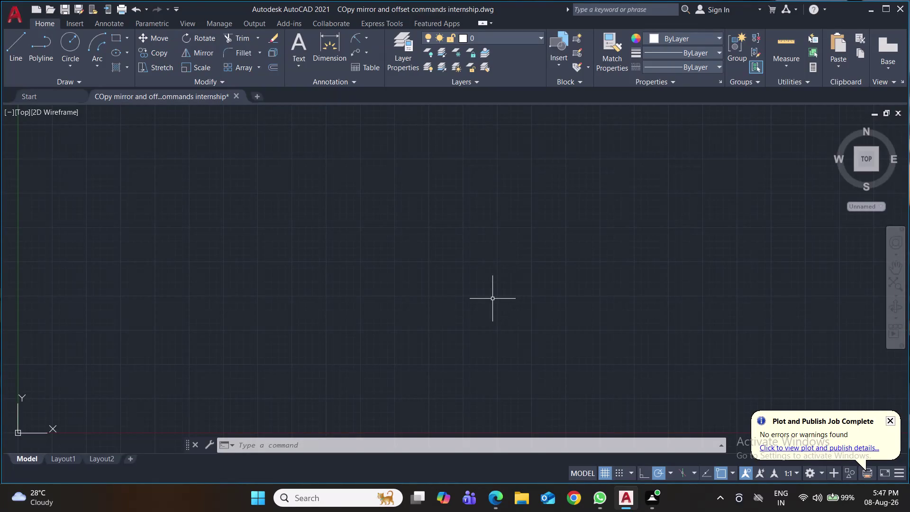
Start a line at the first corner and draw the 20-unit top edge.
key(l)
key(Return)
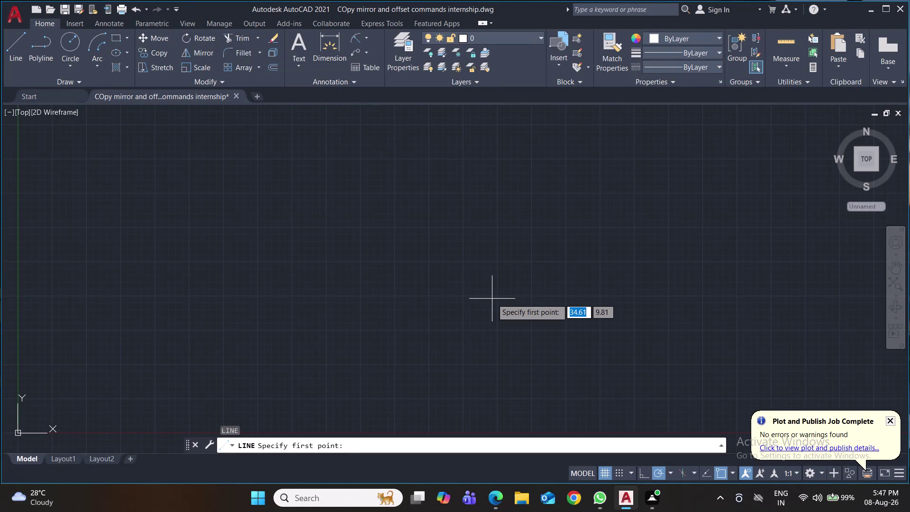
click(155, 194)
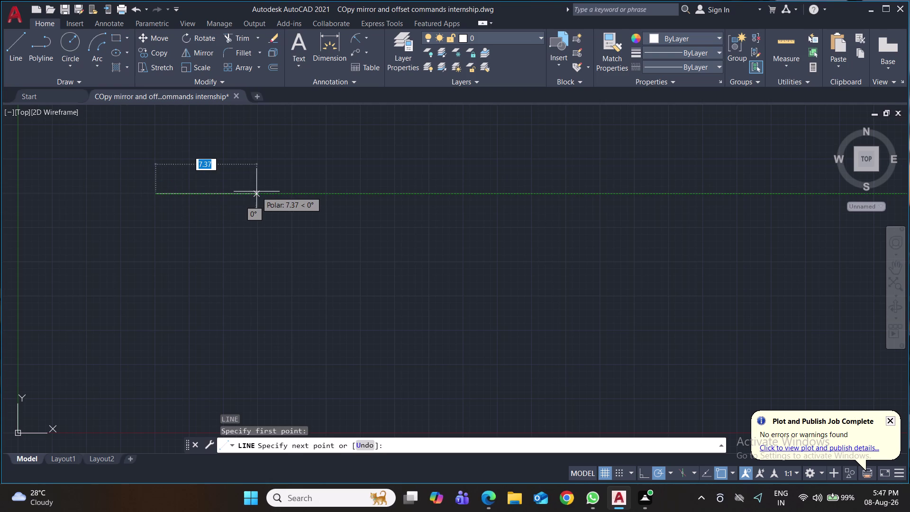
text(20)
key(Return)
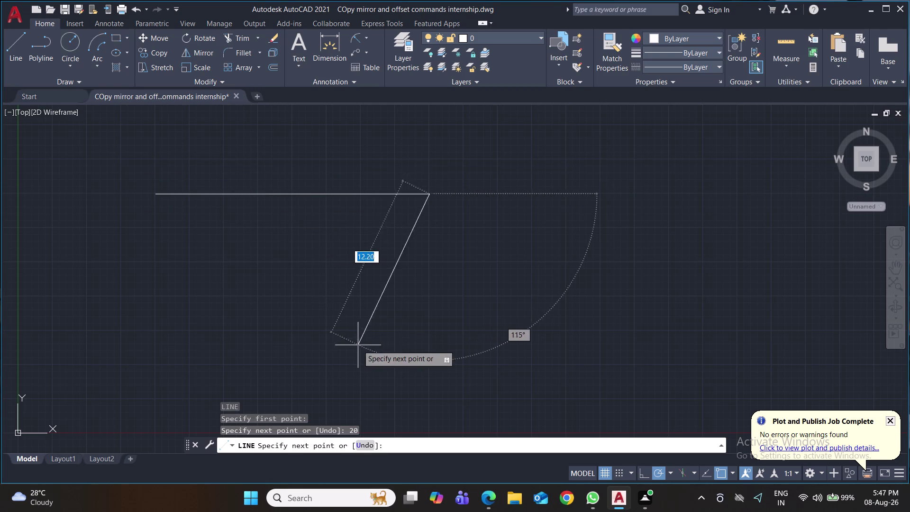
scroll(down, 3)
middle_drag(411, 355, 393, 332)
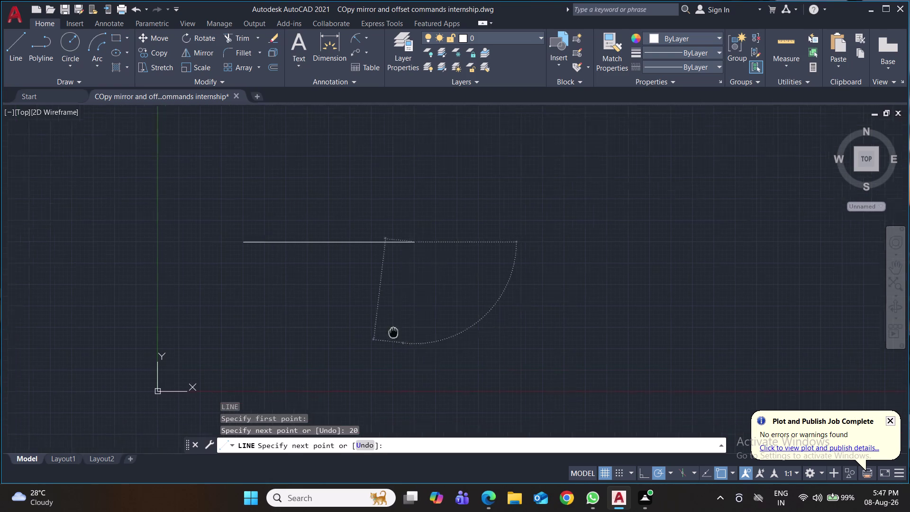
middle_drag(393, 333, 335, 260)
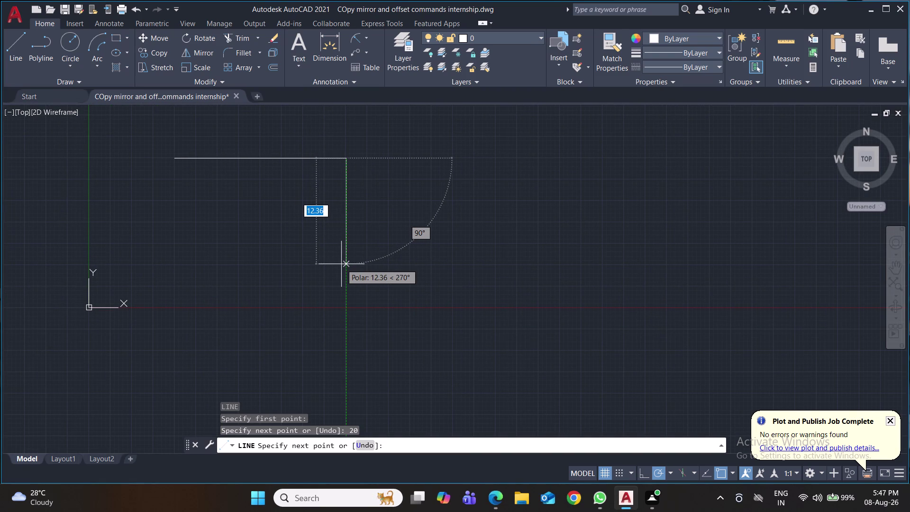
Draw the 24, 20 and 24 edges to close the rectangle.
text(24)
key(Return)
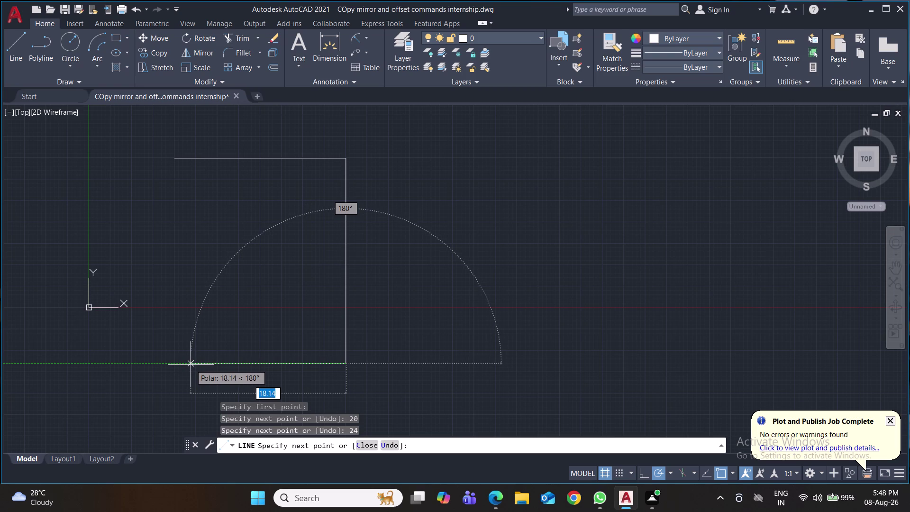
text(20)
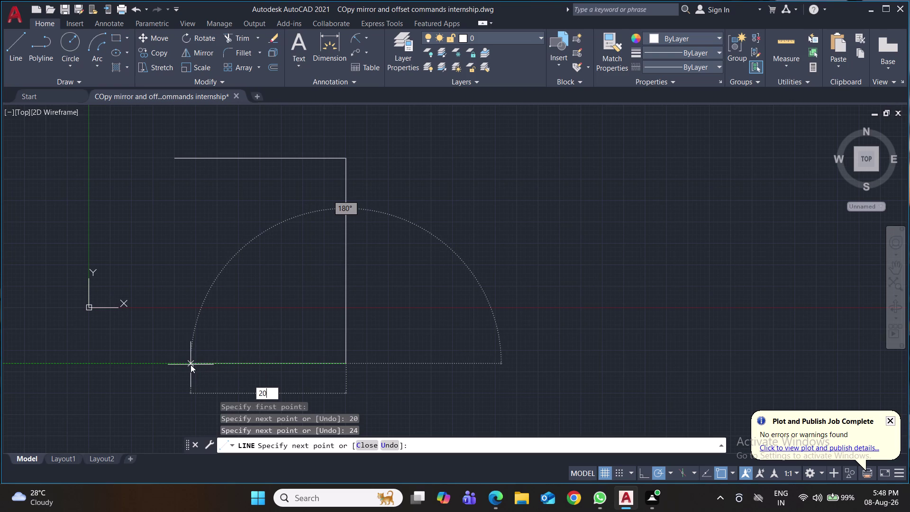
key(Return)
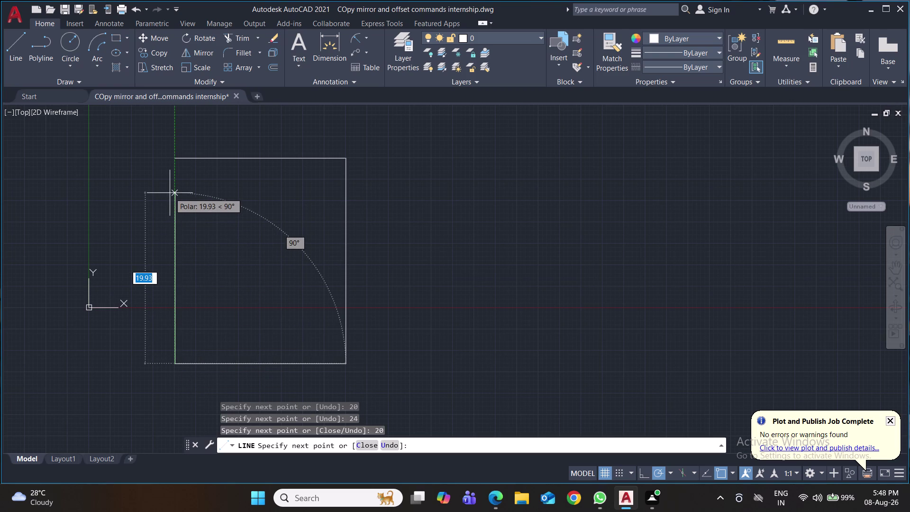
text(24)
key(Return)
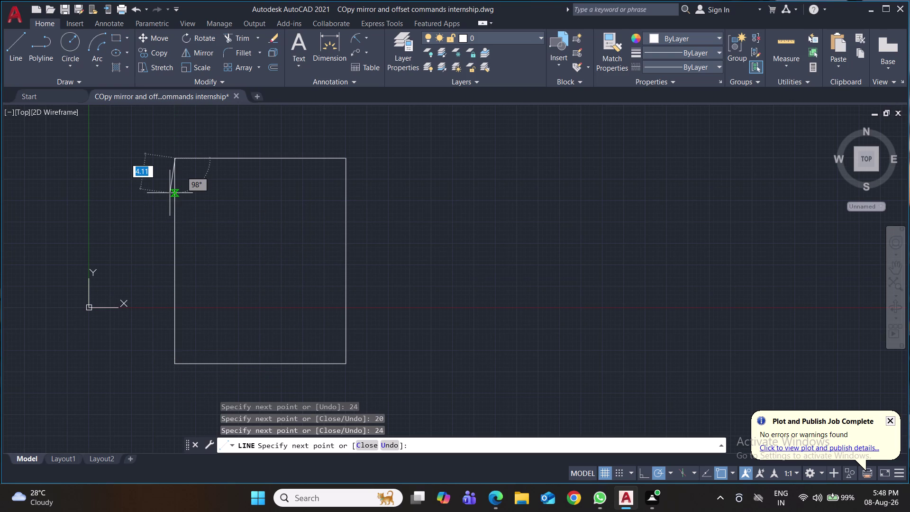
key(Return)
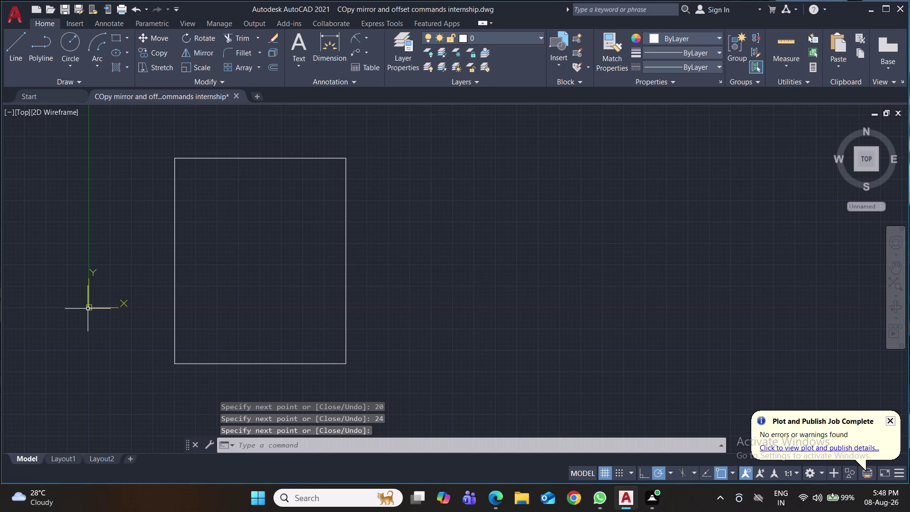
click(88, 308)
click(90, 309)
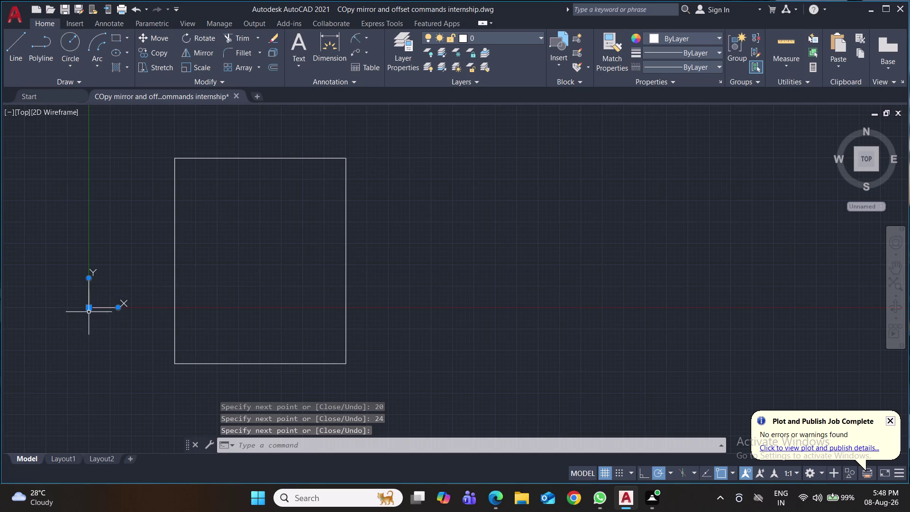
click(90, 306)
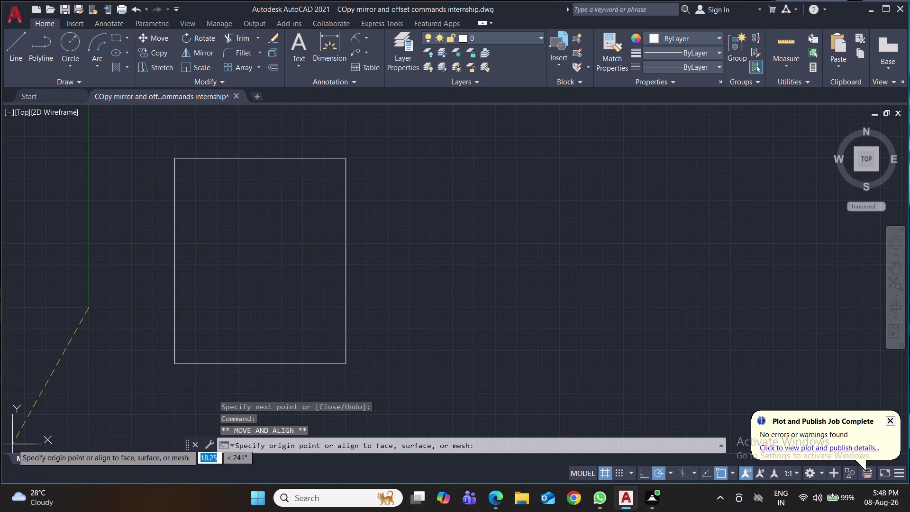
click(12, 444)
middle_drag(456, 336, 416, 318)
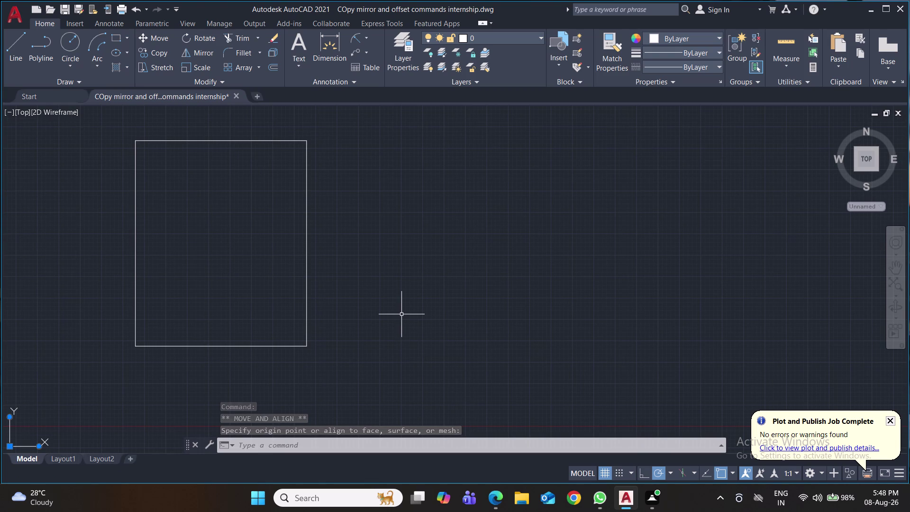
scroll(down, 3)
scroll(down, 3)
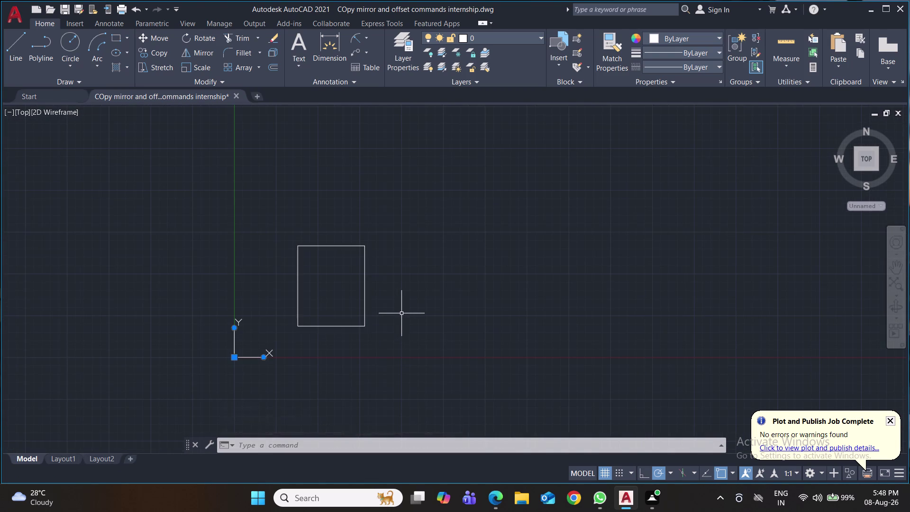
middle_drag(402, 313, 337, 208)
scroll(up, 3)
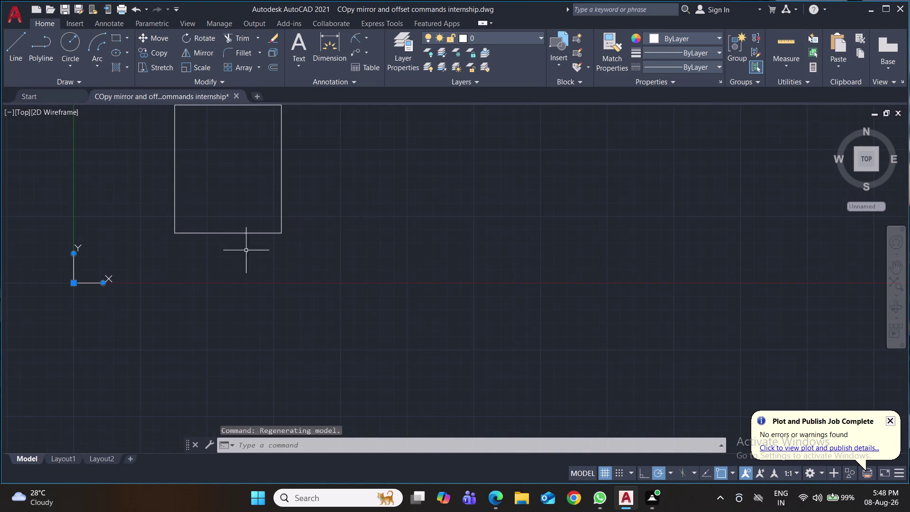
click(71, 282)
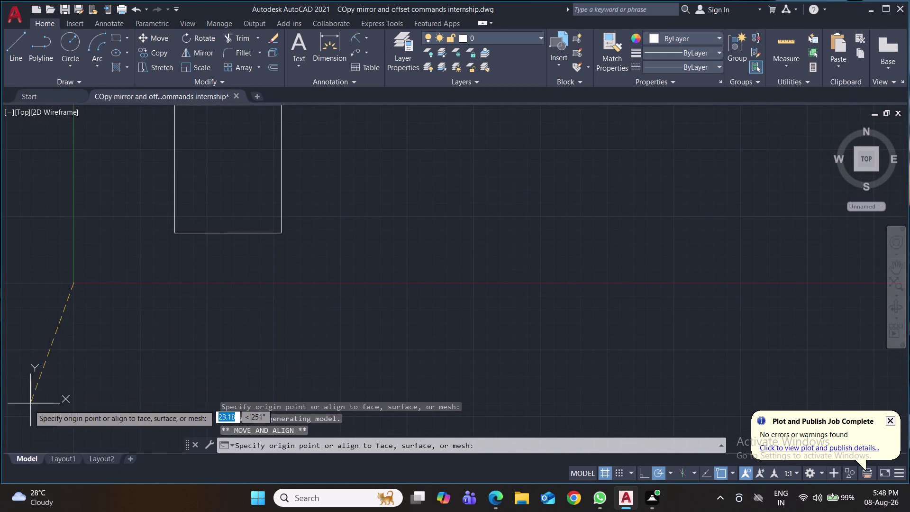
click(14, 445)
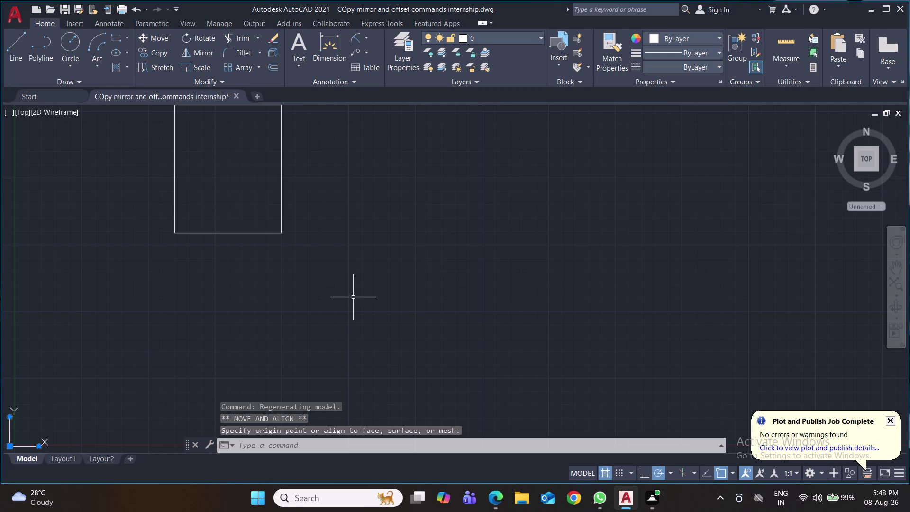
middle_drag(360, 297, 339, 370)
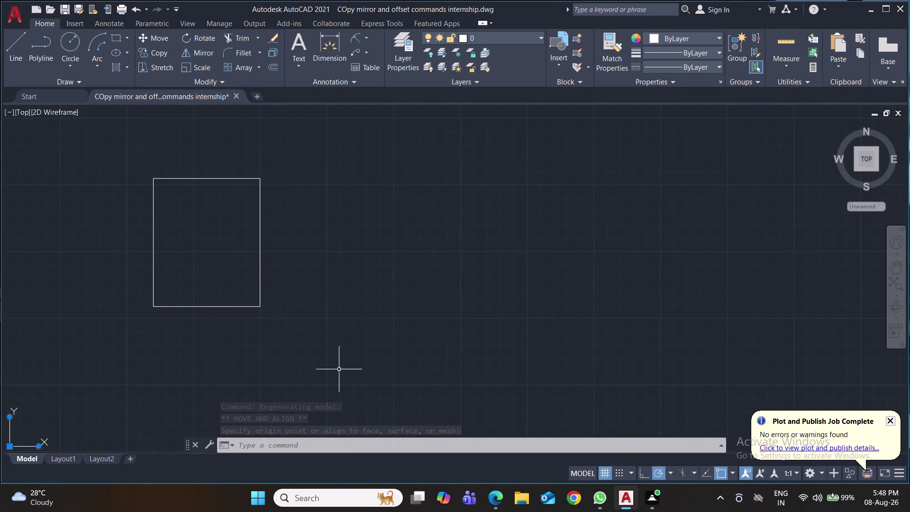
middle_drag(342, 327, 340, 319)
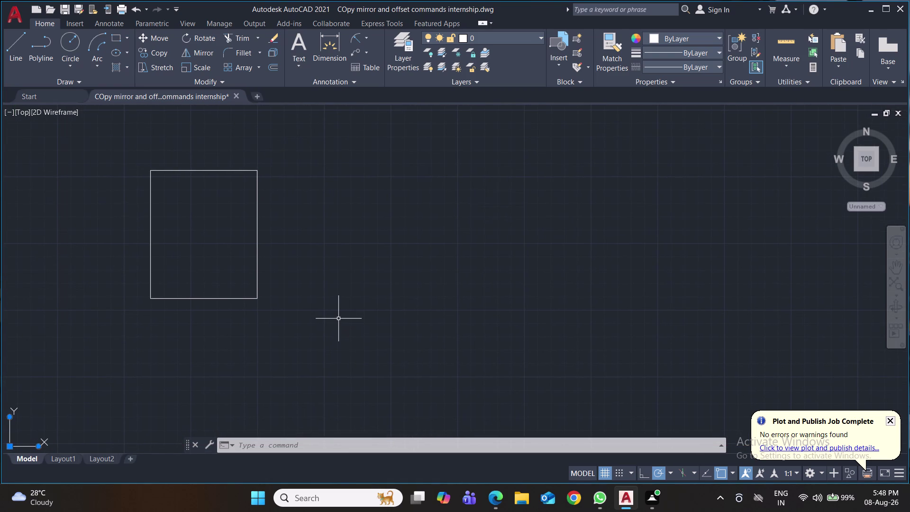
click(299, 156)
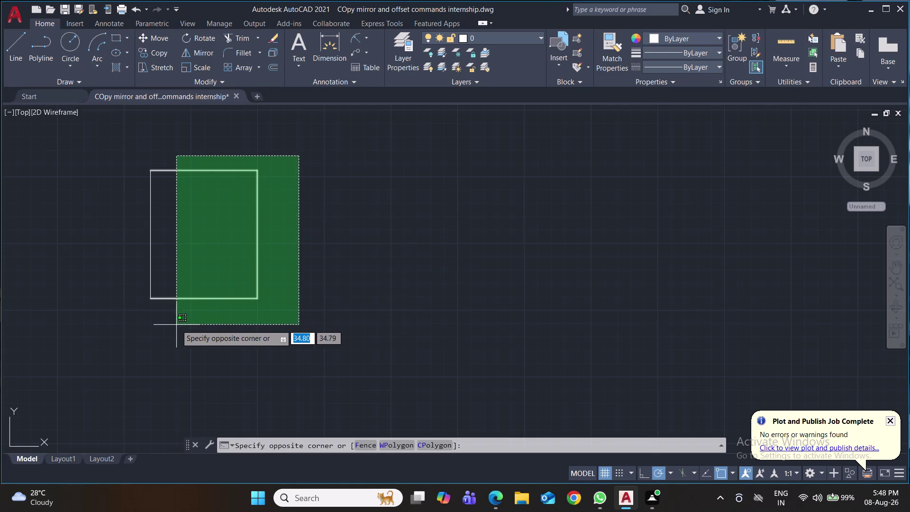
Start a copy and window-select the rectangle's four lines.
click(332, 300)
text(co)
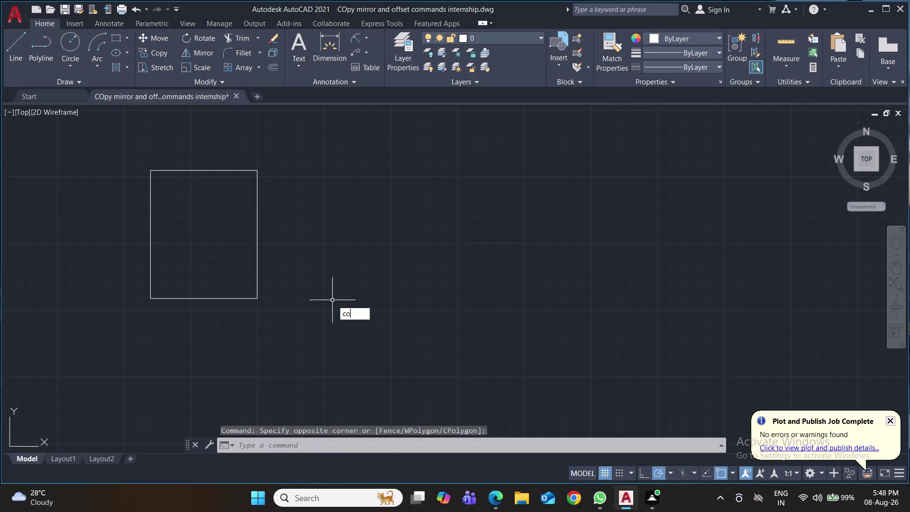
key(Return)
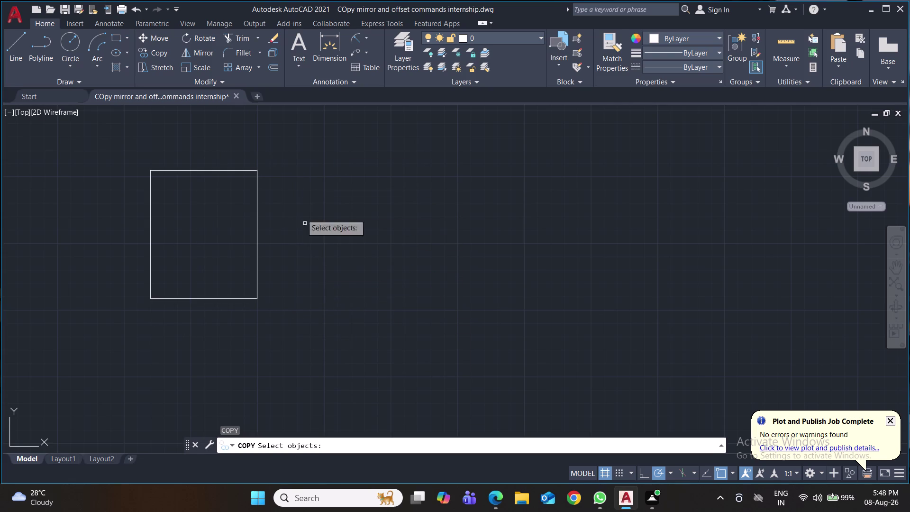
click(281, 150)
click(134, 321)
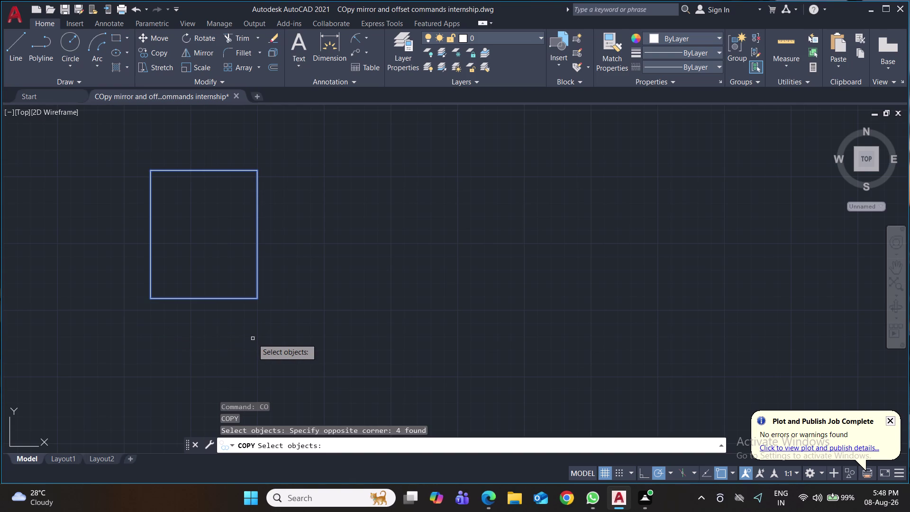
Save the drawing without copying, and begin a new line.
key(ctrl+s)
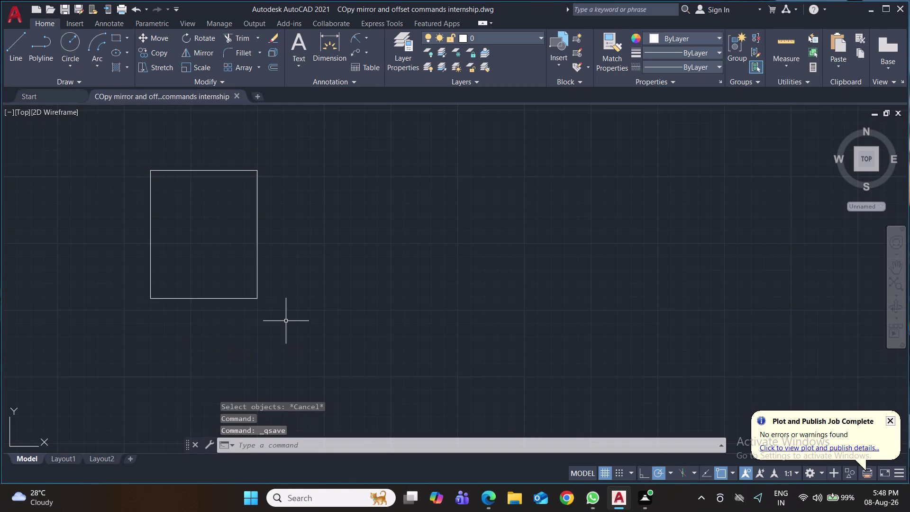
key(l)
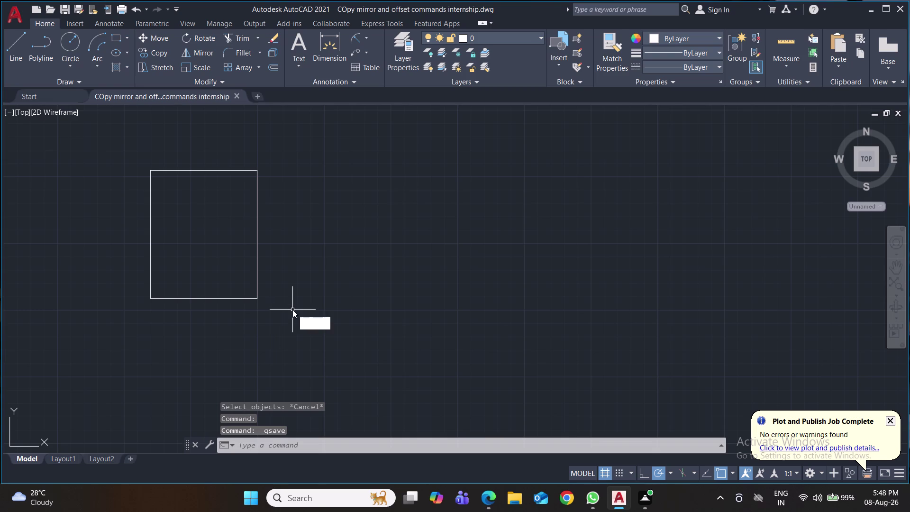
key(Return)
Draw the lower rectangle from the lower-right corner (24, 20, 24) and save.
middle_drag(292, 310, 297, 287)
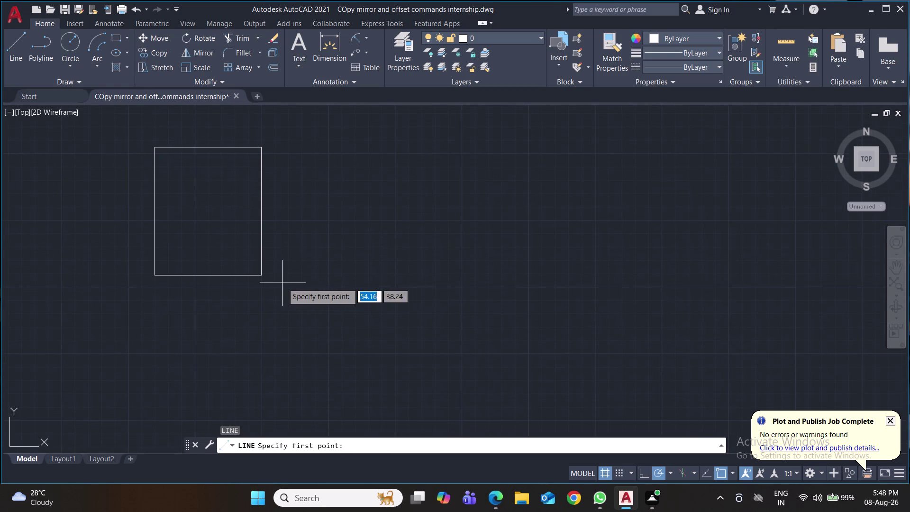
click(264, 277)
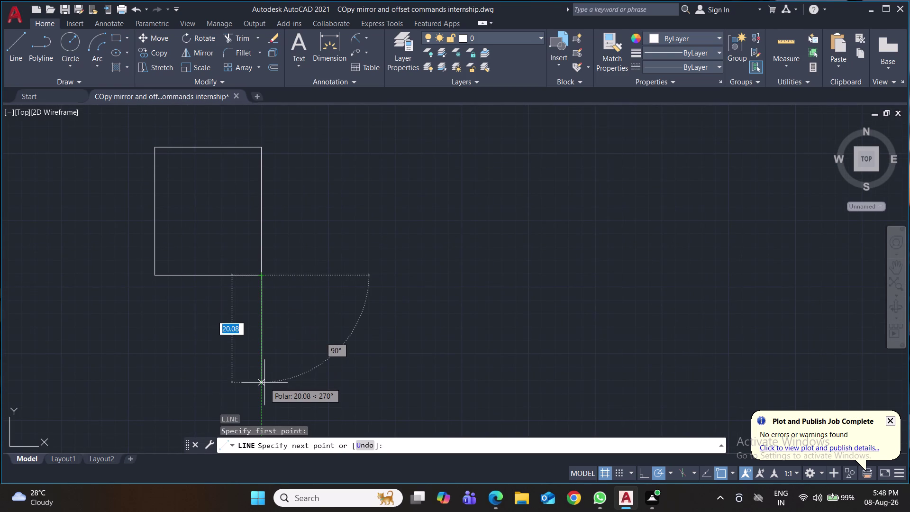
text(24)
key(Return)
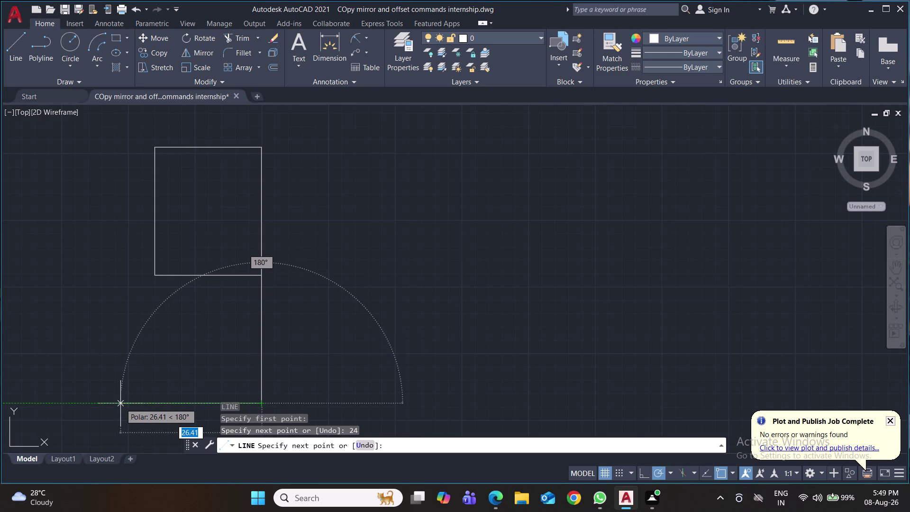
text(20)
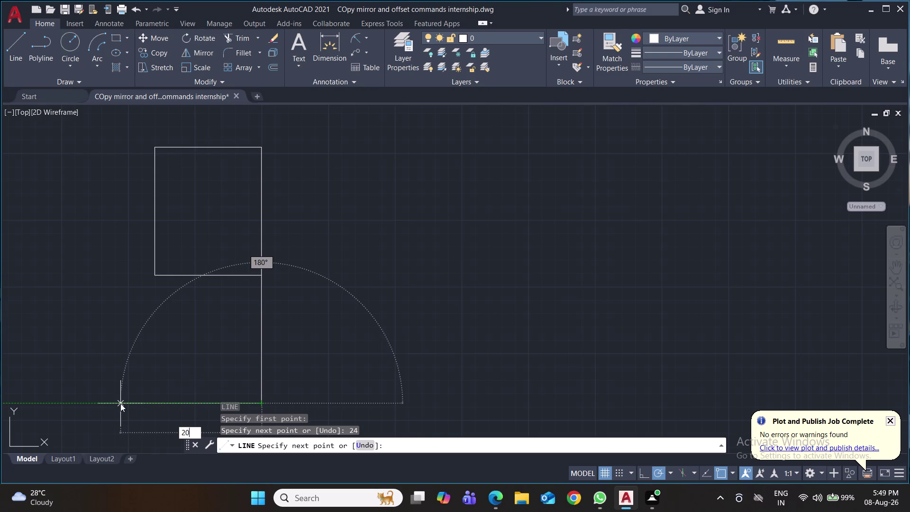
key(Return)
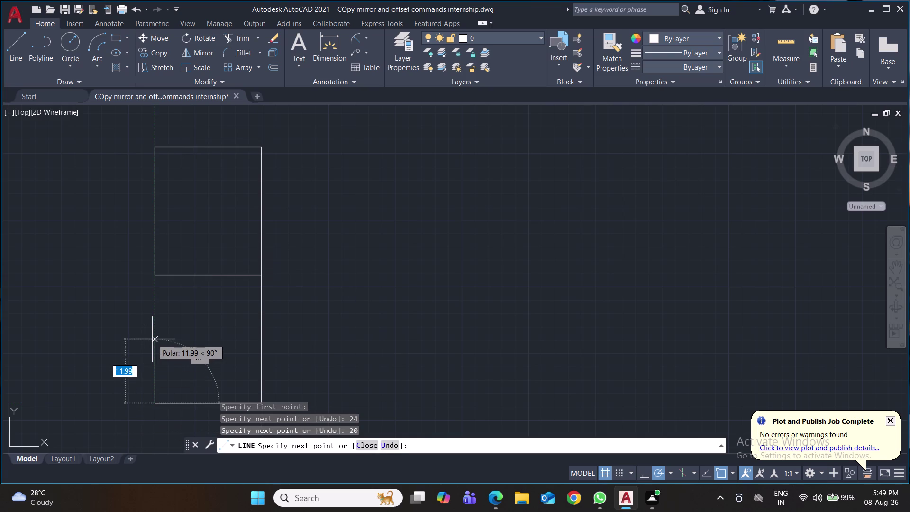
key(2)
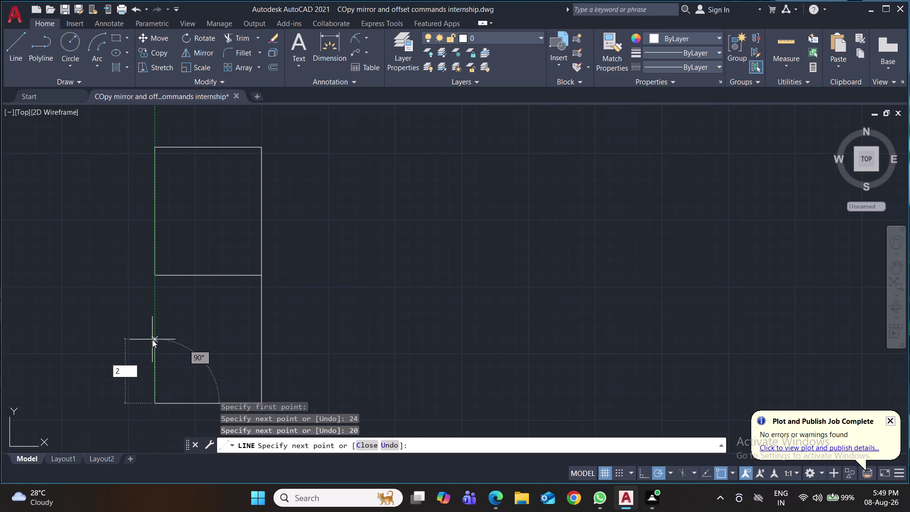
key(4)
key(Return)
key(Return)
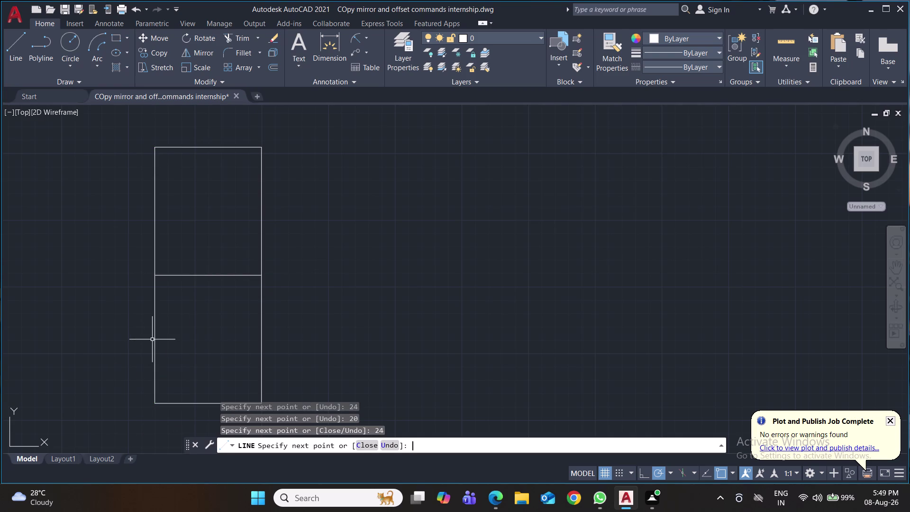
key(ctrl+s)
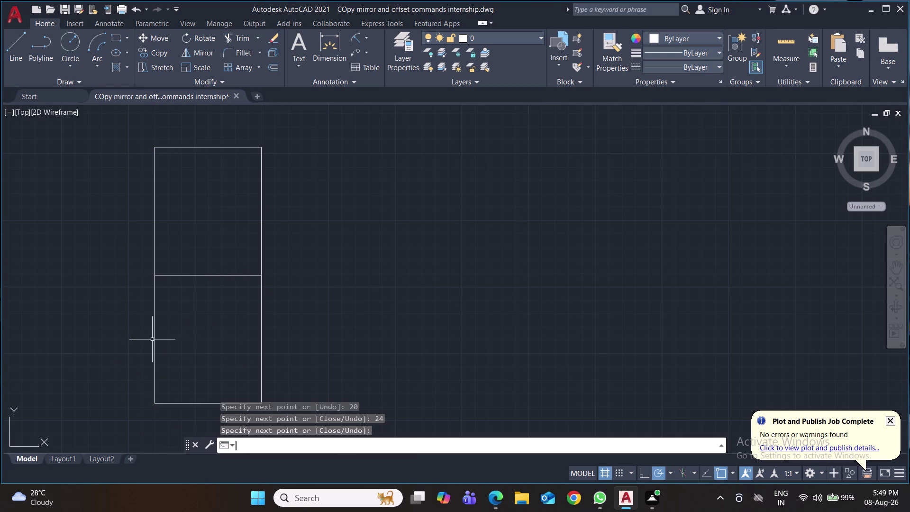
middle_drag(281, 324, 281, 313)
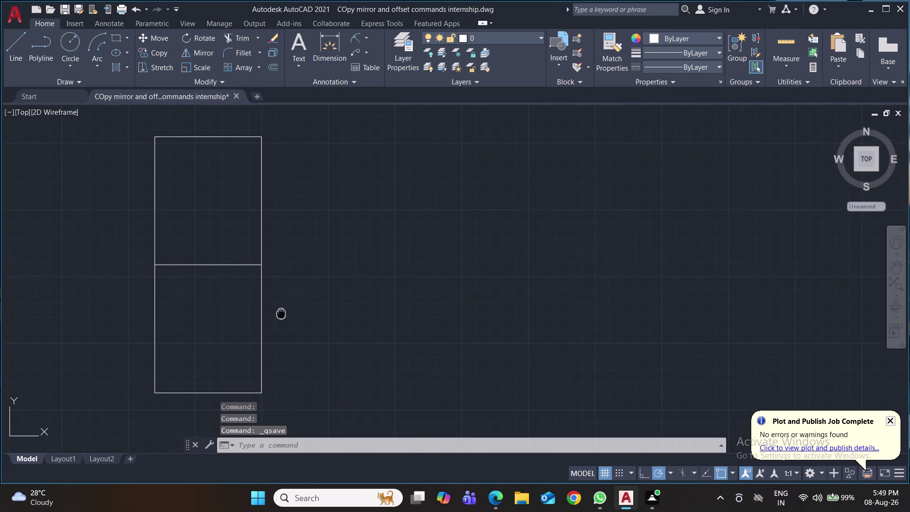
Copy the two-cell column, using its bottom-left corner as the base point.
middle_drag(281, 314, 281, 310)
text(co)
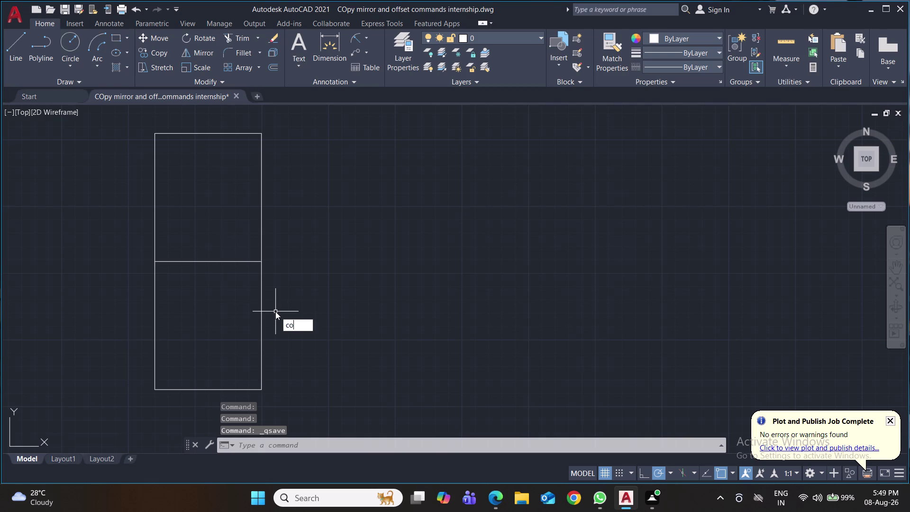
key(Return)
click(272, 126)
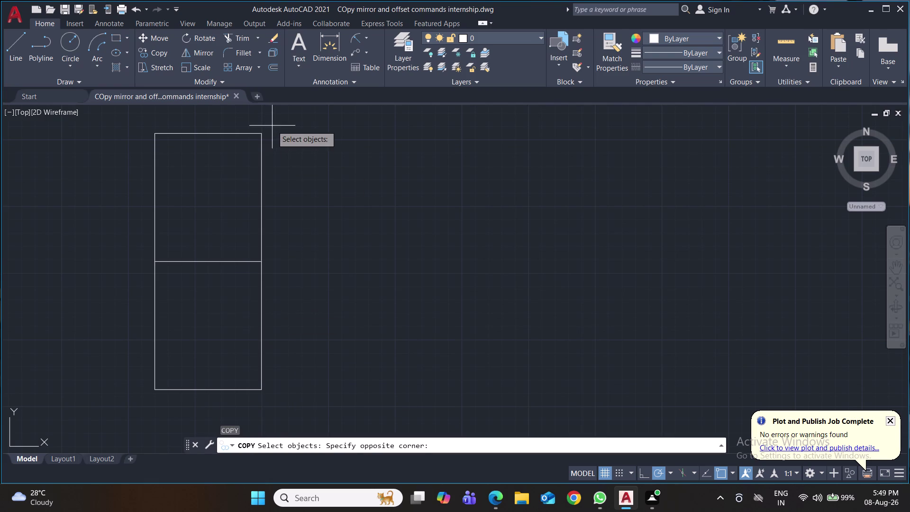
click(147, 398)
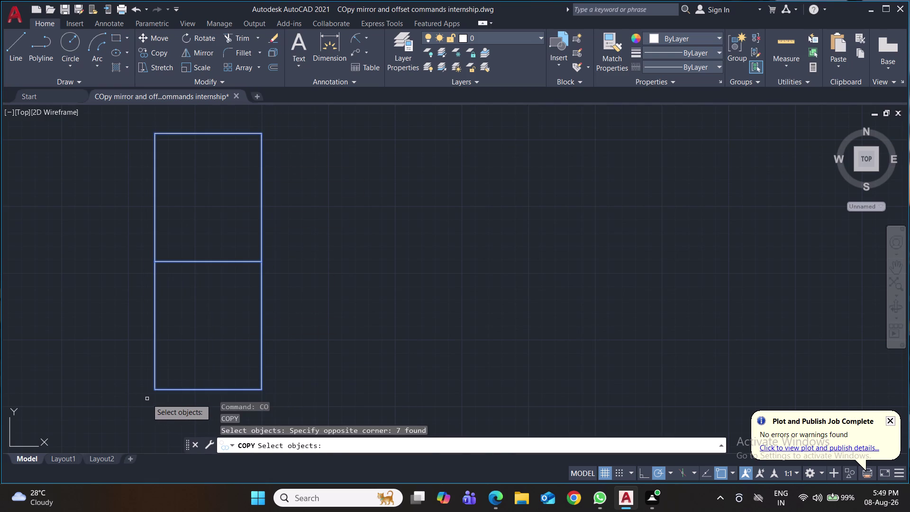
key(Return)
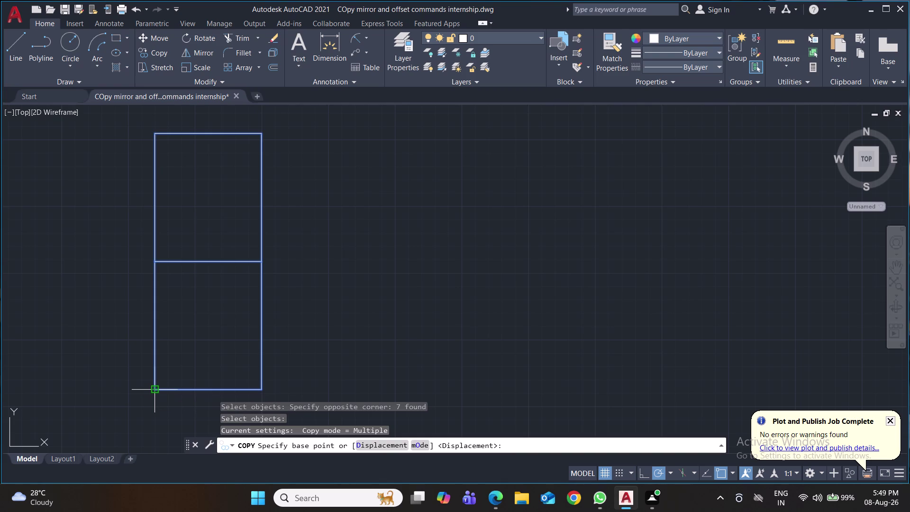
click(152, 392)
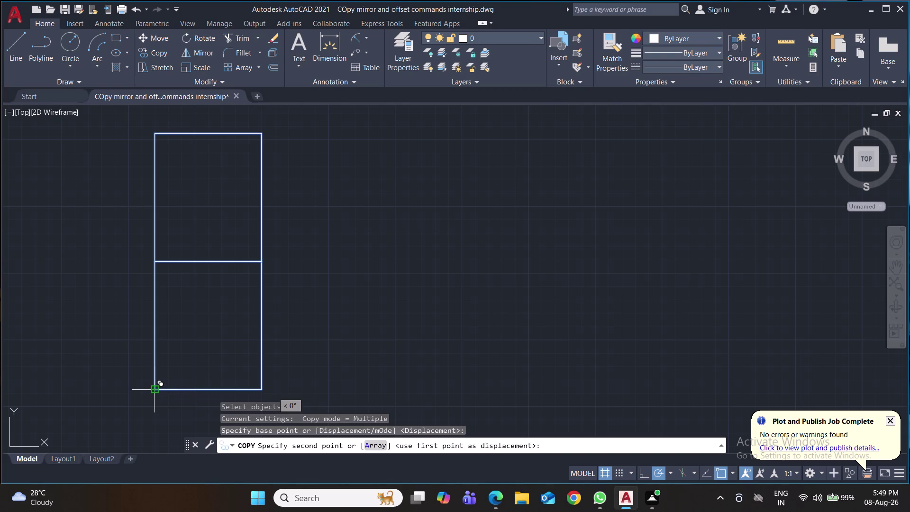
Array four copies fitted up to a picked end point.
key(a)
key(Return)
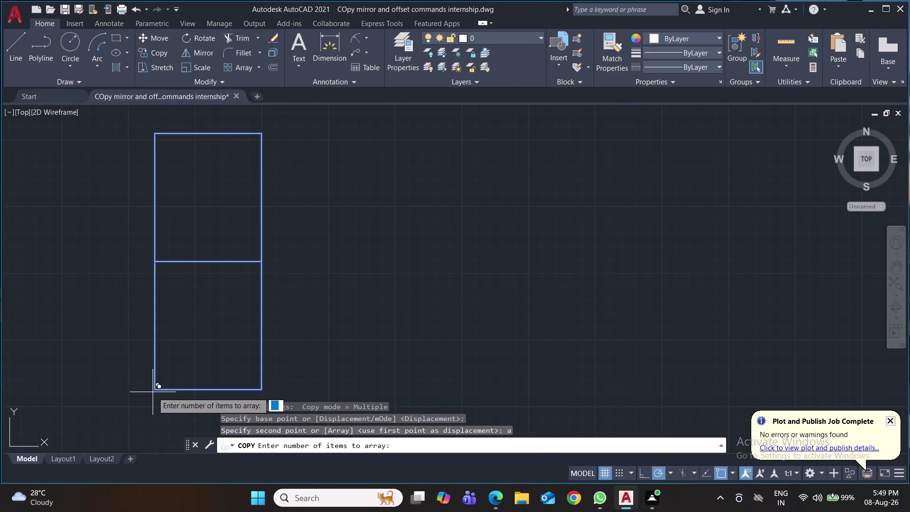
key(4)
key(Return)
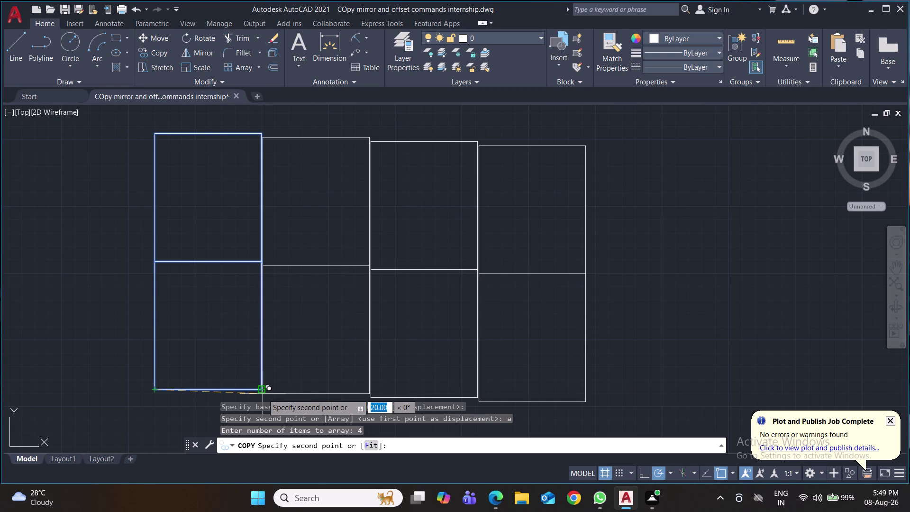
key(f)
key(Return)
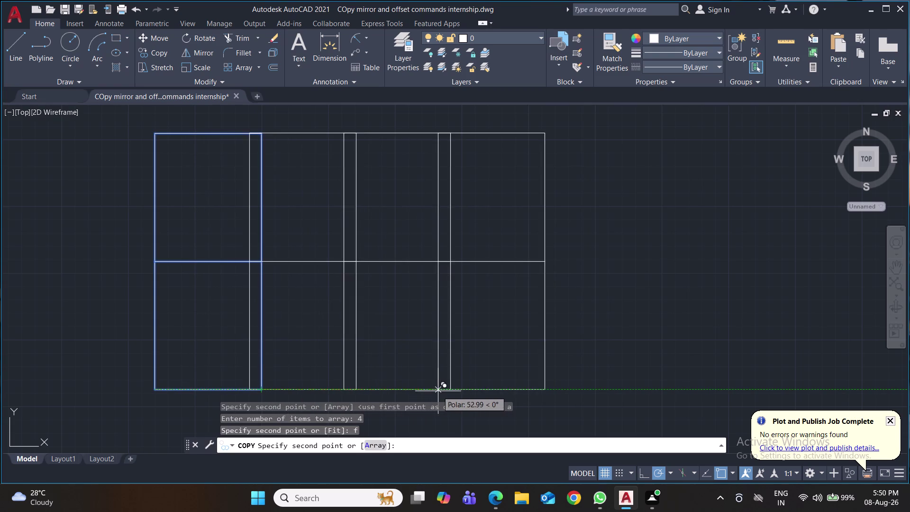
scroll(up, 3)
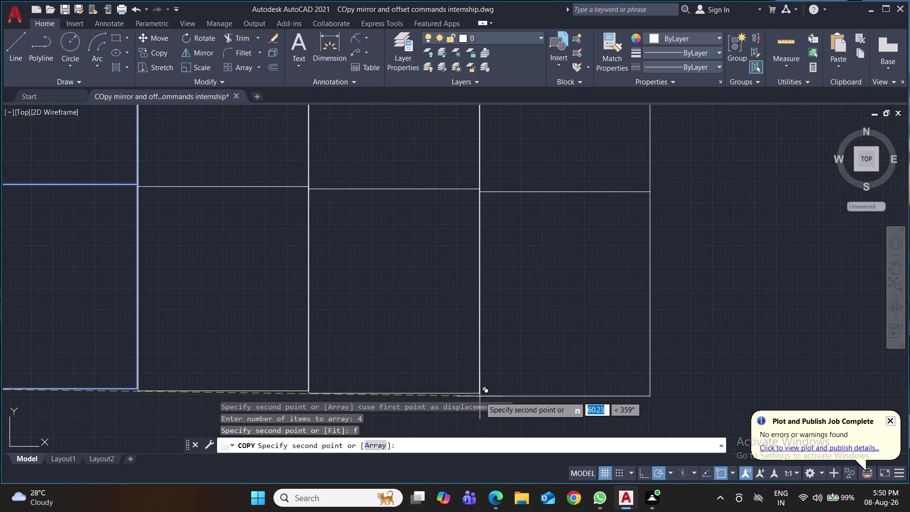
click(478, 395)
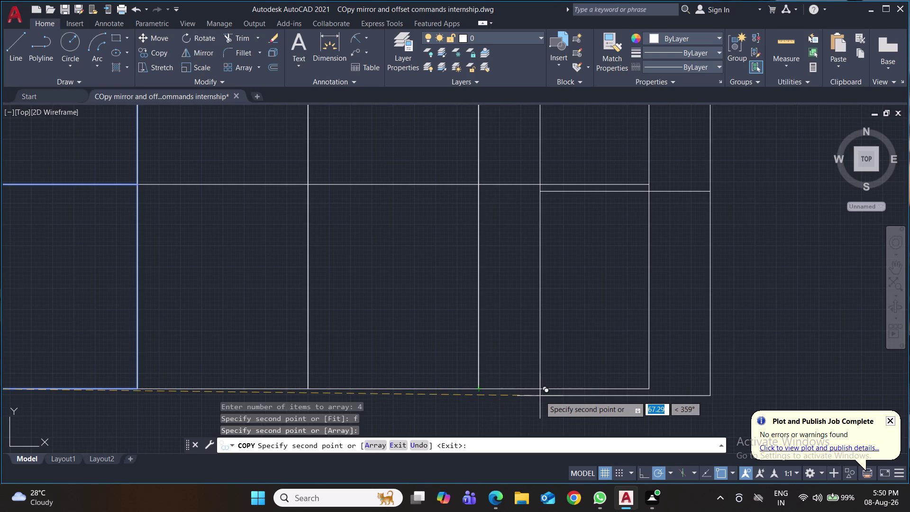
key(Return)
scroll(up, 3)
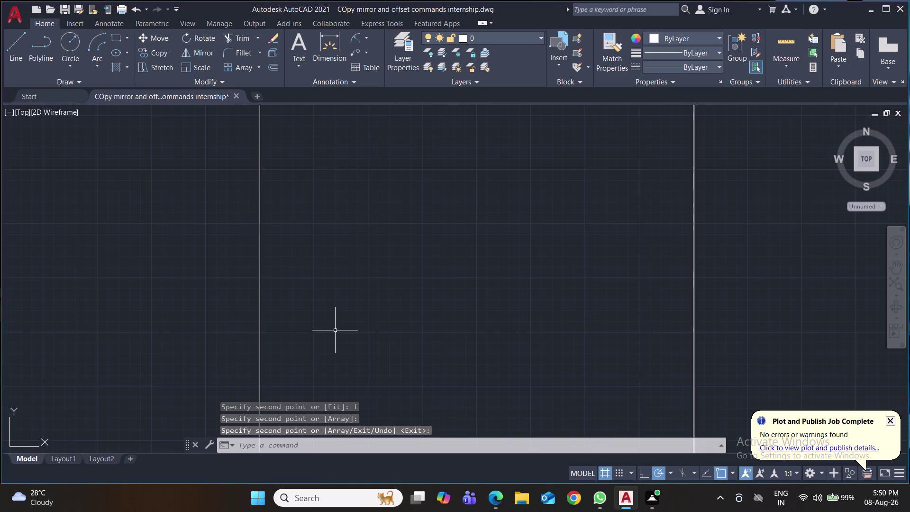
Undo the view change and the four-column array.
scroll(up, 3)
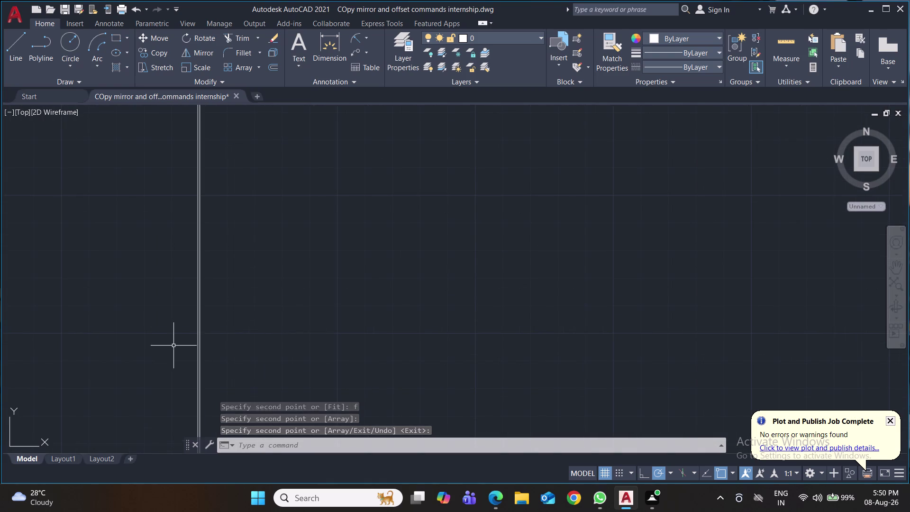
scroll(up, 3)
scroll(down, 3)
scroll(down, 3)
scroll(down, 3)
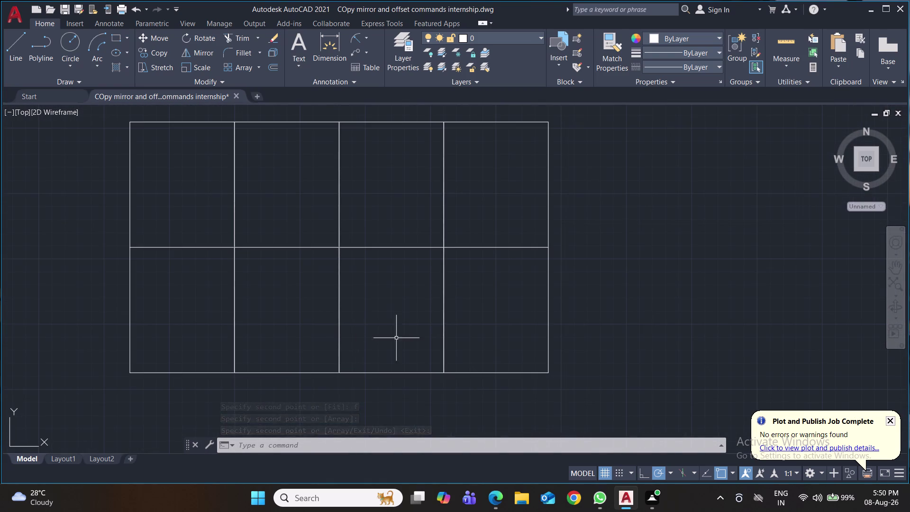
key(ctrl+z)
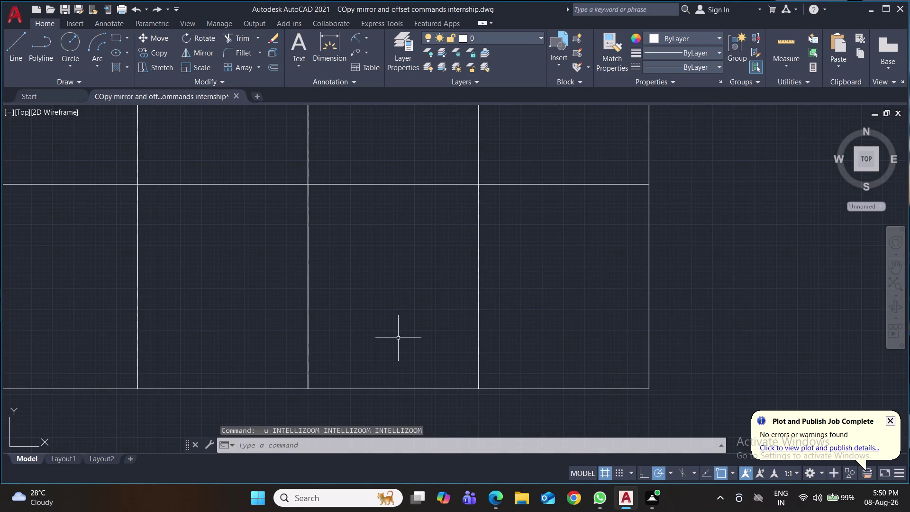
key(ctrl+z)
Pan back to the remaining column and start a selection window near it.
scroll(up, 3)
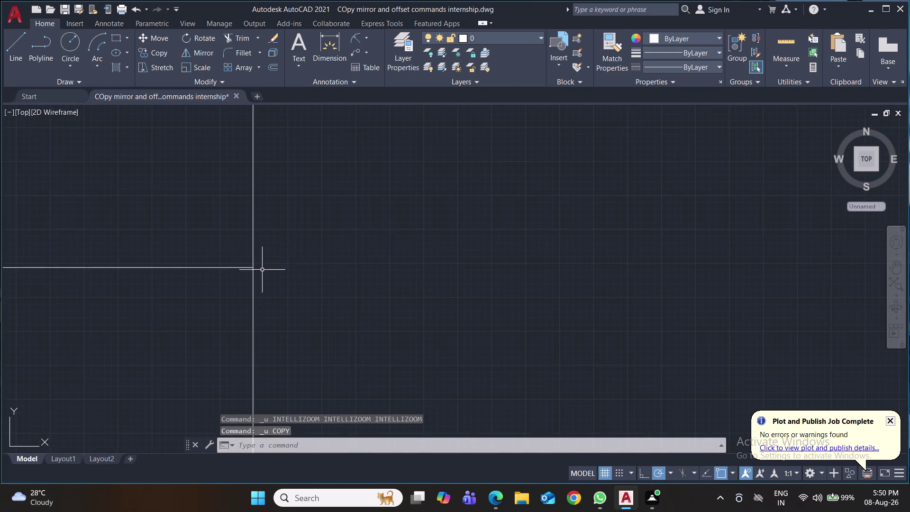
scroll(up, 3)
scroll(down, 3)
middle_drag(305, 249, 307, 217)
scroll(down, 3)
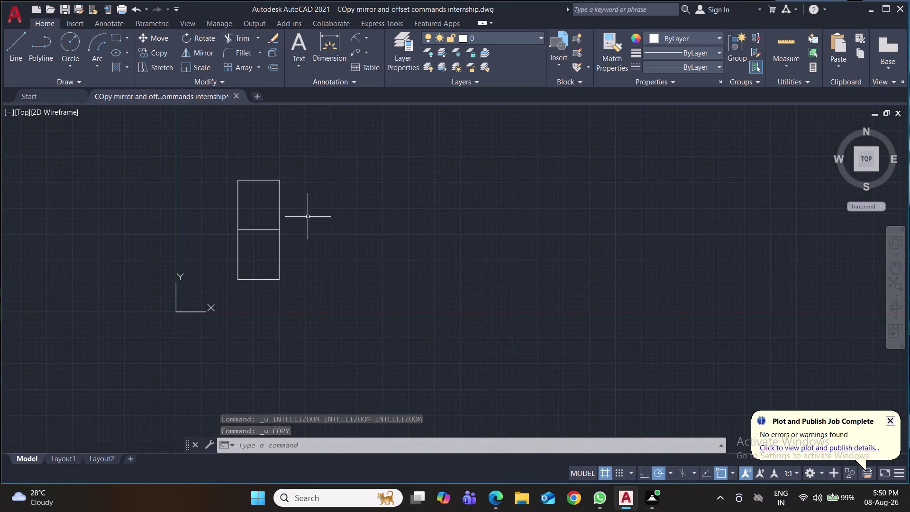
click(299, 164)
click(323, 171)
Copy the two-cell column with a base point on its right edge.
key(c)
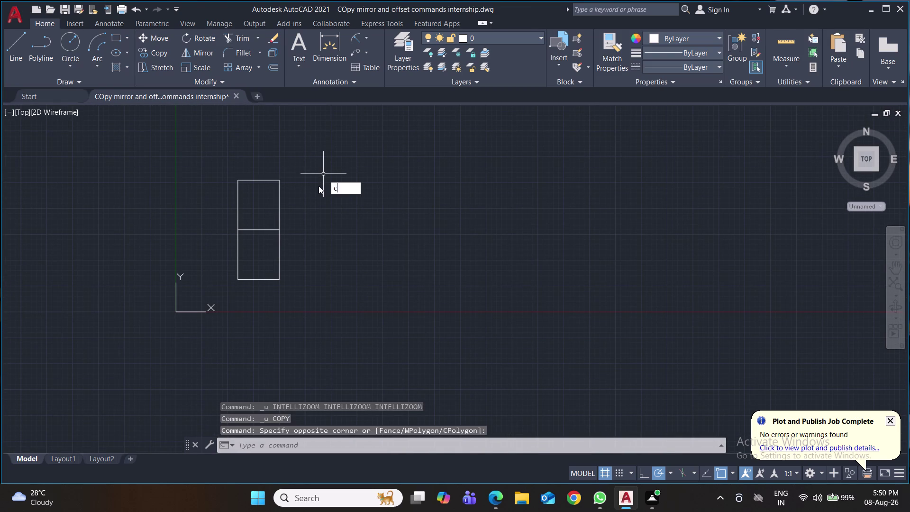
key(o)
key(Return)
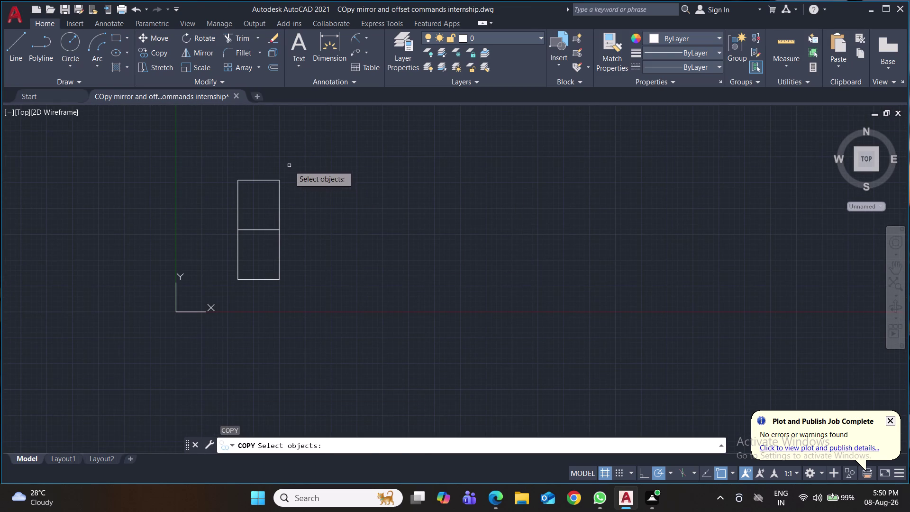
click(289, 165)
click(220, 287)
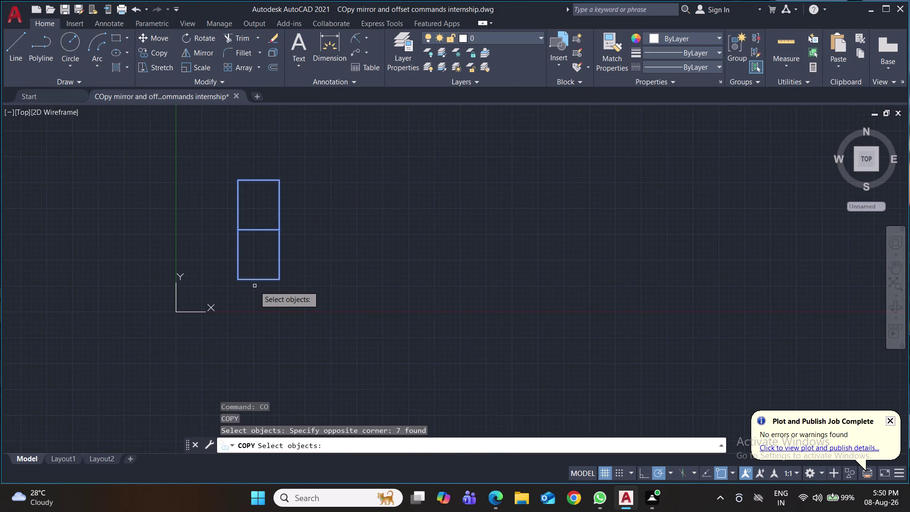
key(Return)
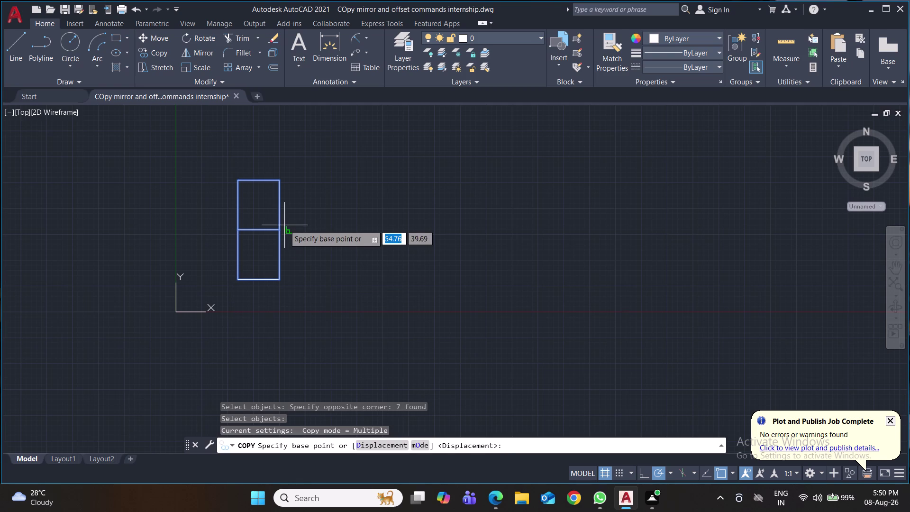
click(279, 229)
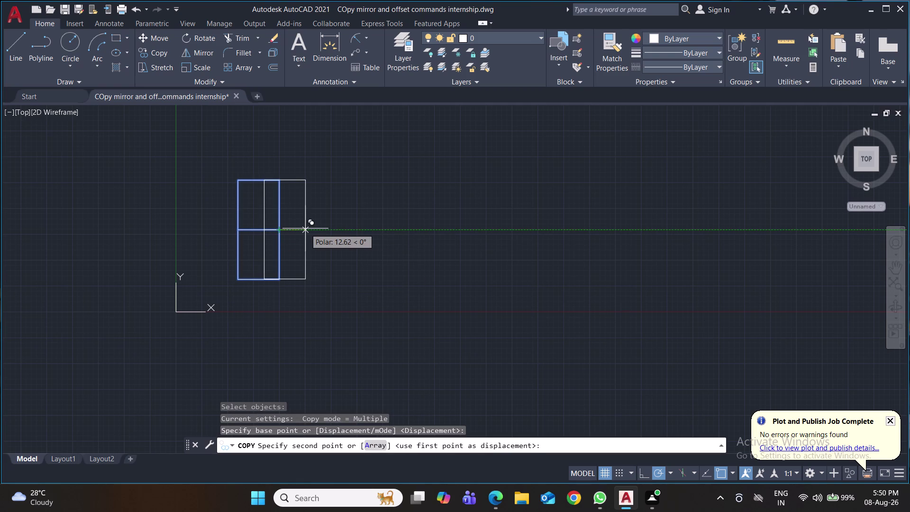
Try a 4-item fitted array, then enter 0 to place a single copy.
key(a)
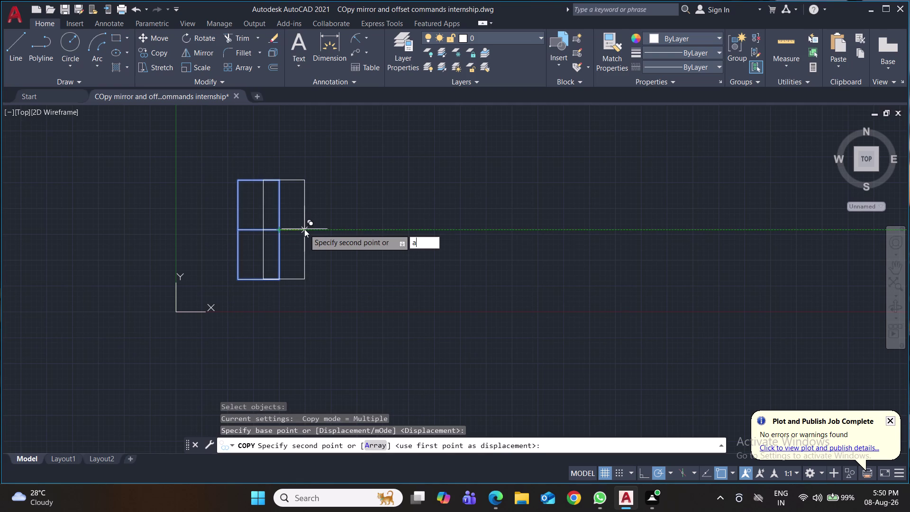
key(Return)
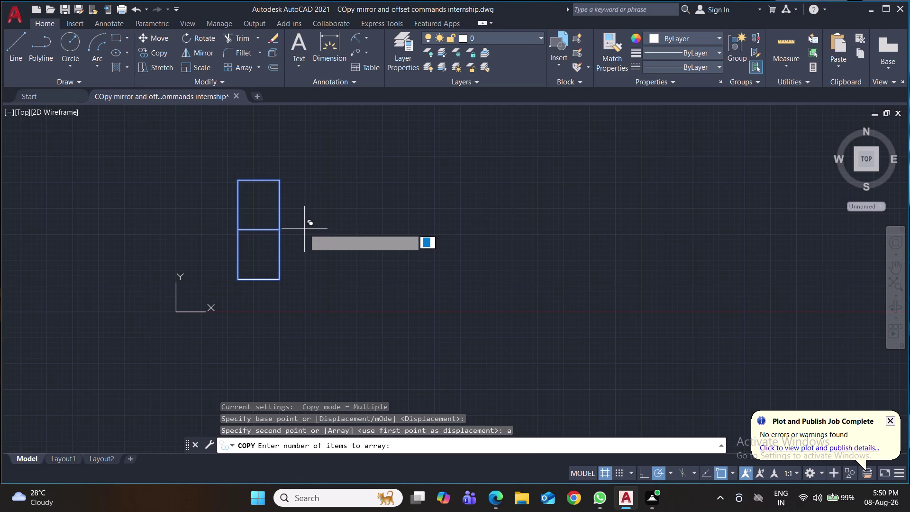
key(4)
key(Return)
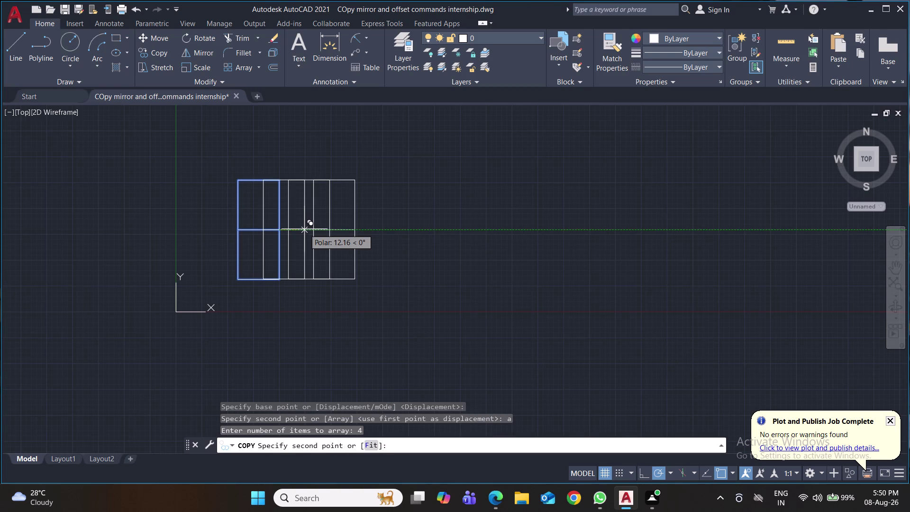
key(f)
key(Return)
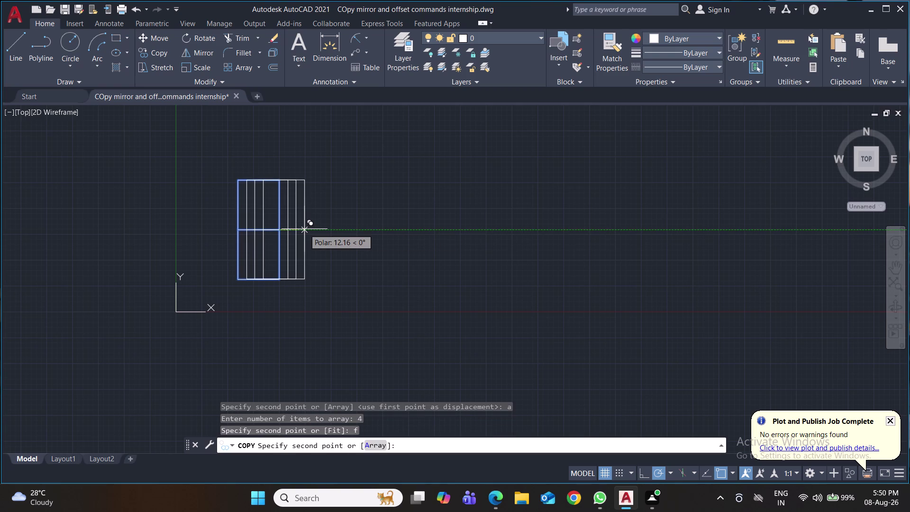
key(a)
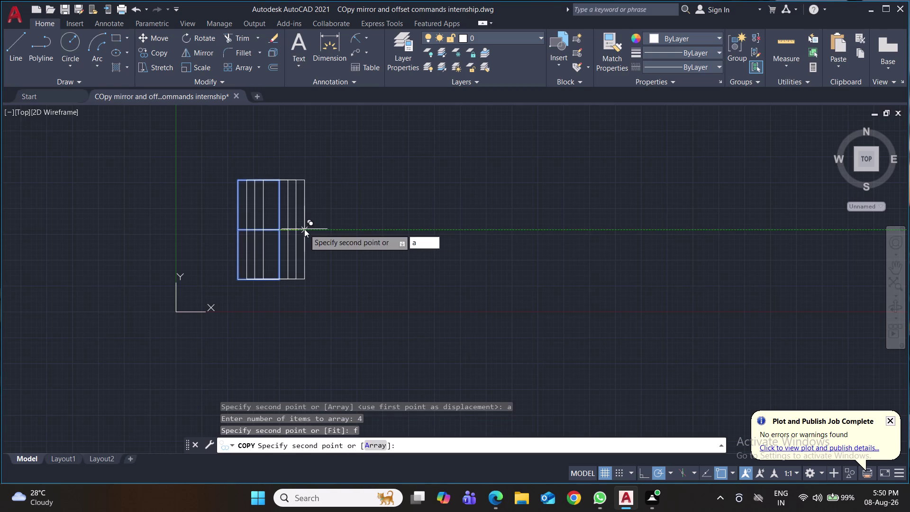
key(Return)
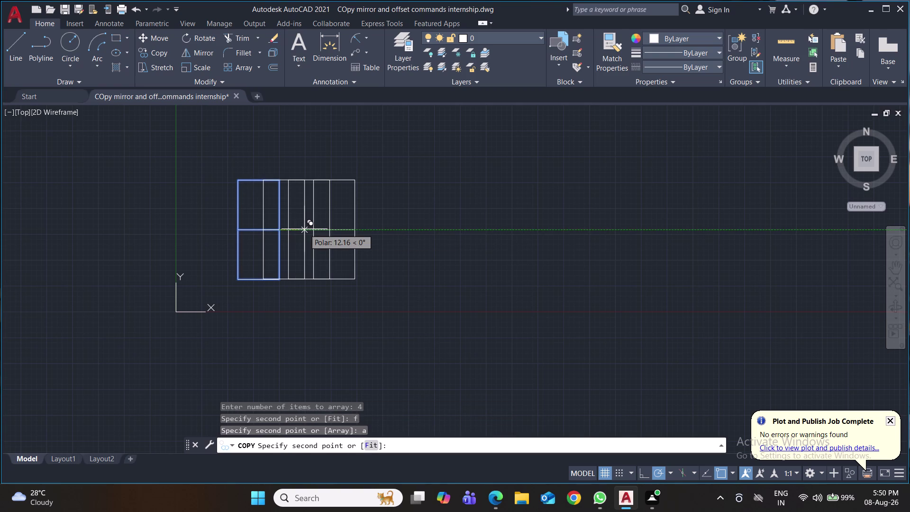
key(f)
key(Return)
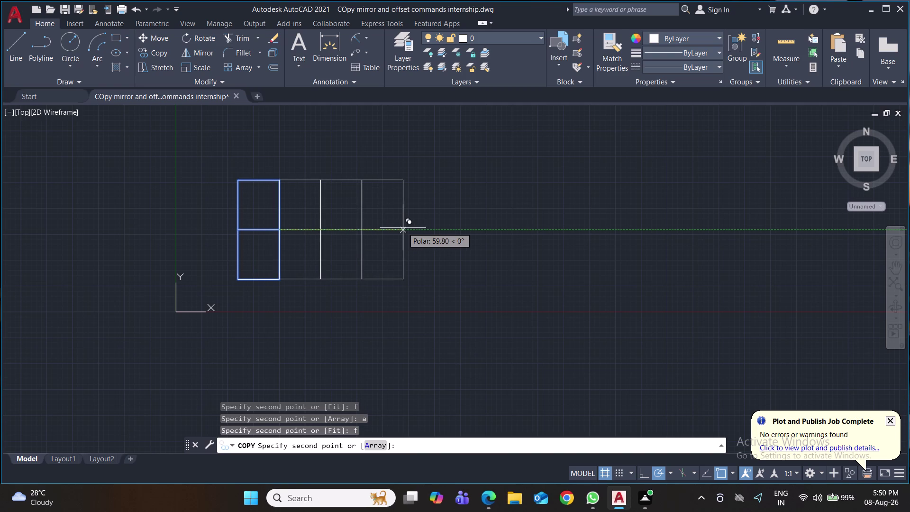
key(0)
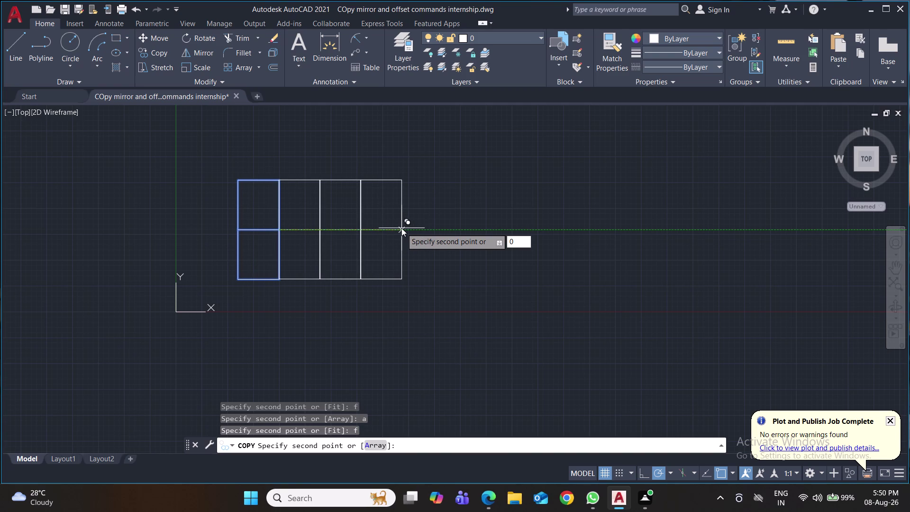
key(Return)
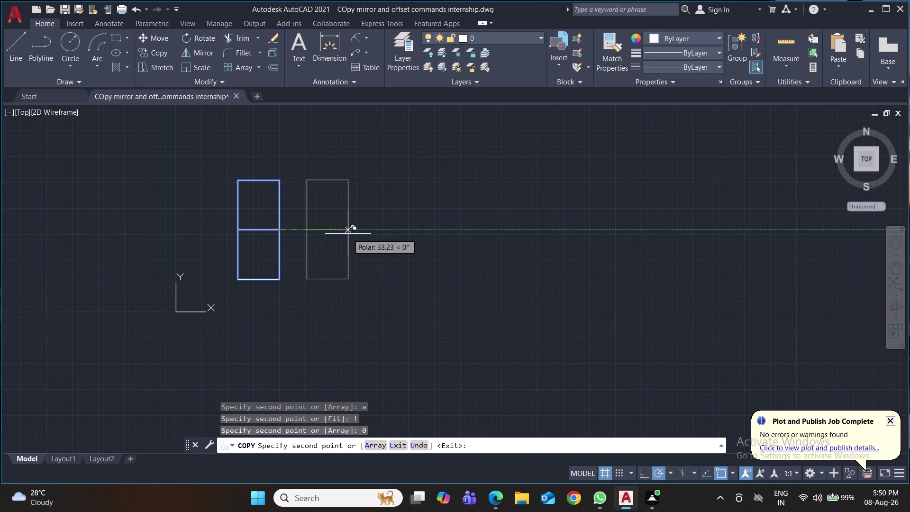
Undo the placed copy and retry the Array option with Fit.
key(ctrl+z)
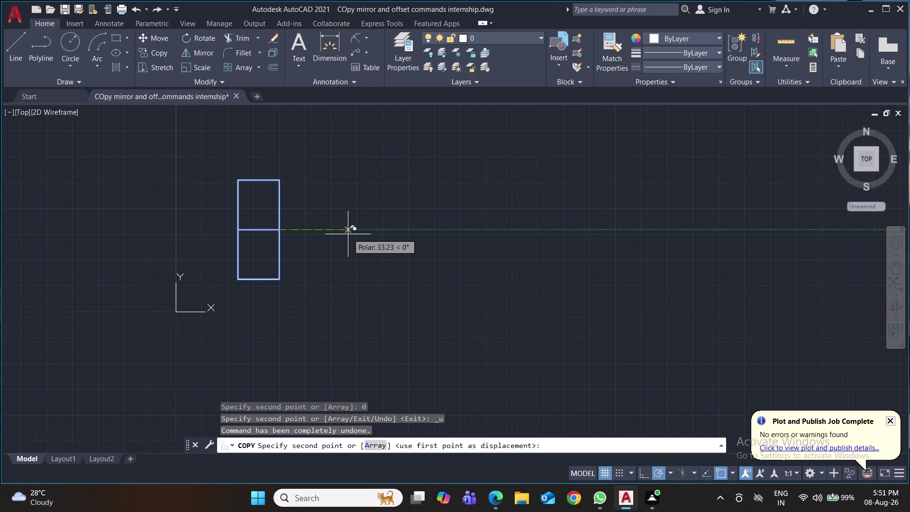
key(ctrl+z)
key(a)
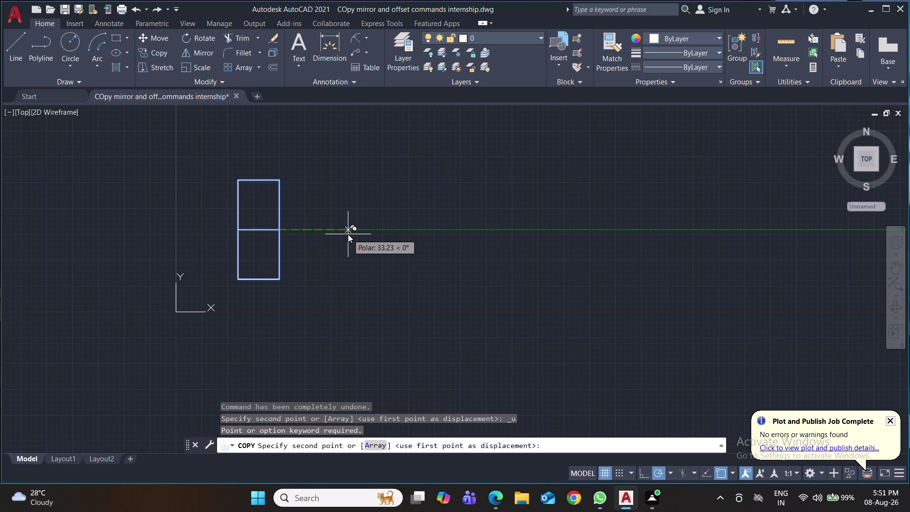
key(Return)
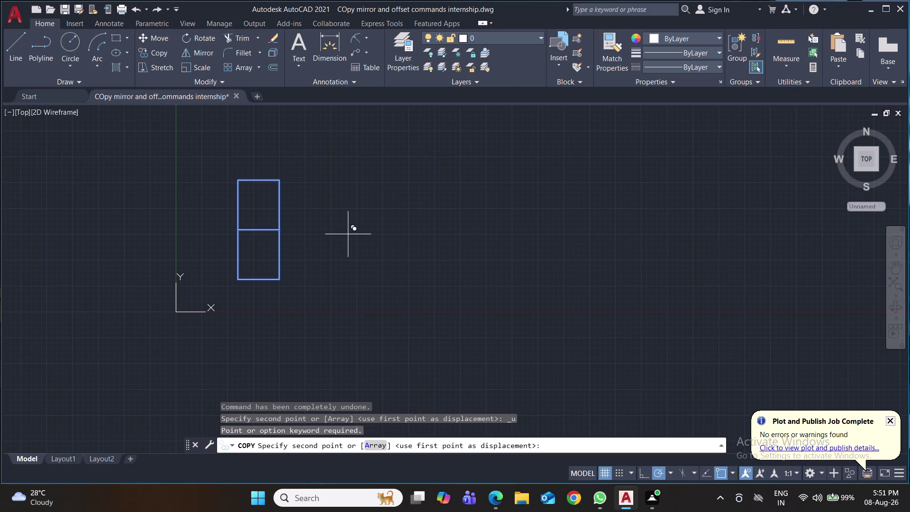
key(Return)
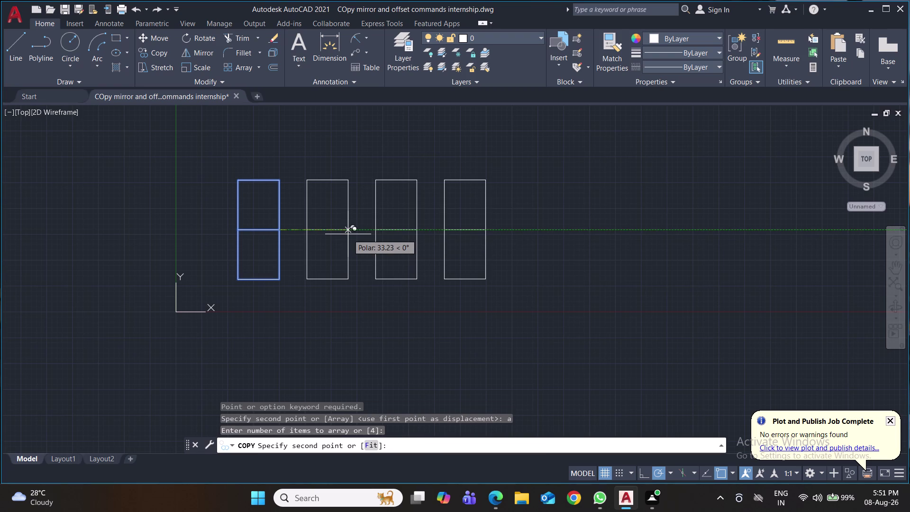
key(f)
key(Return)
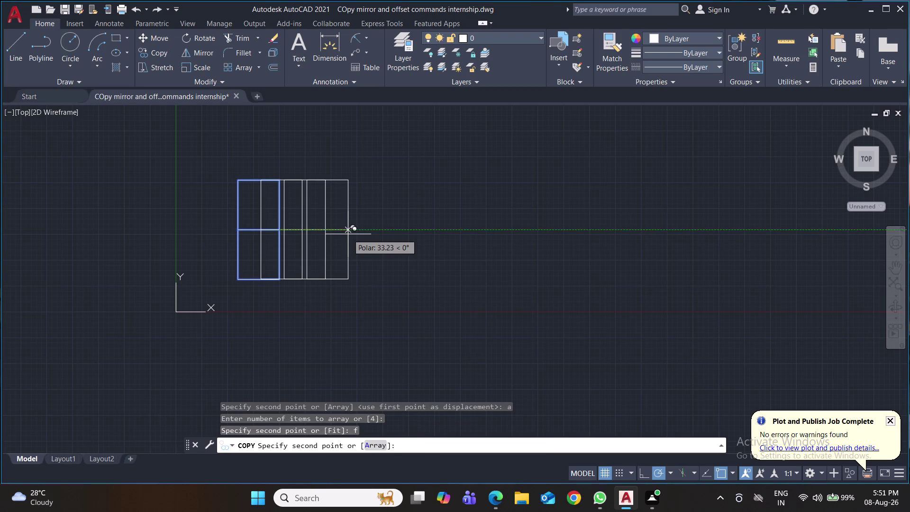
Try a spacing of 20, undo the copies, and cancel the copy.
text(20)
key(Return)
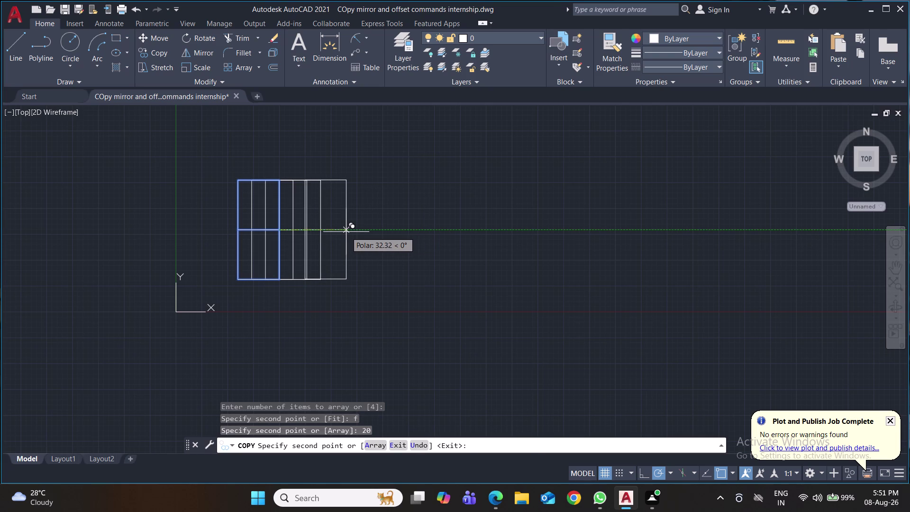
key(ctrl+z)
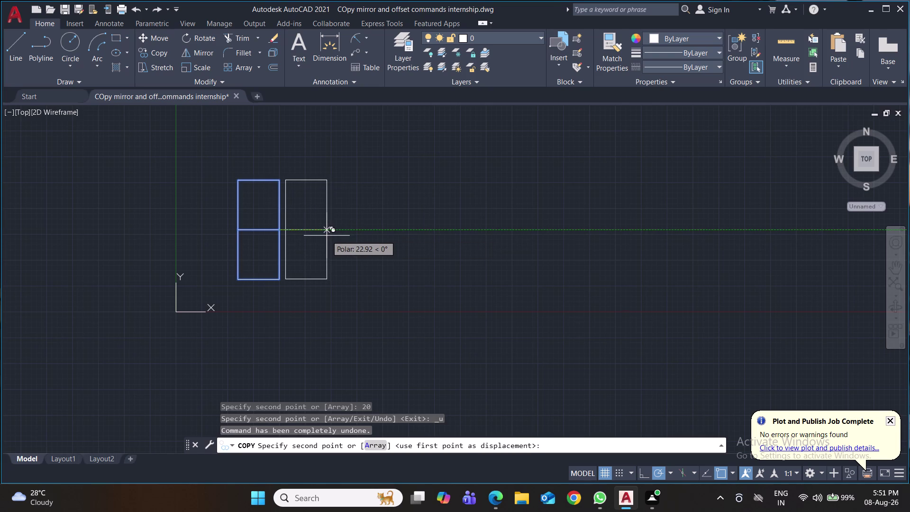
key(Escape)
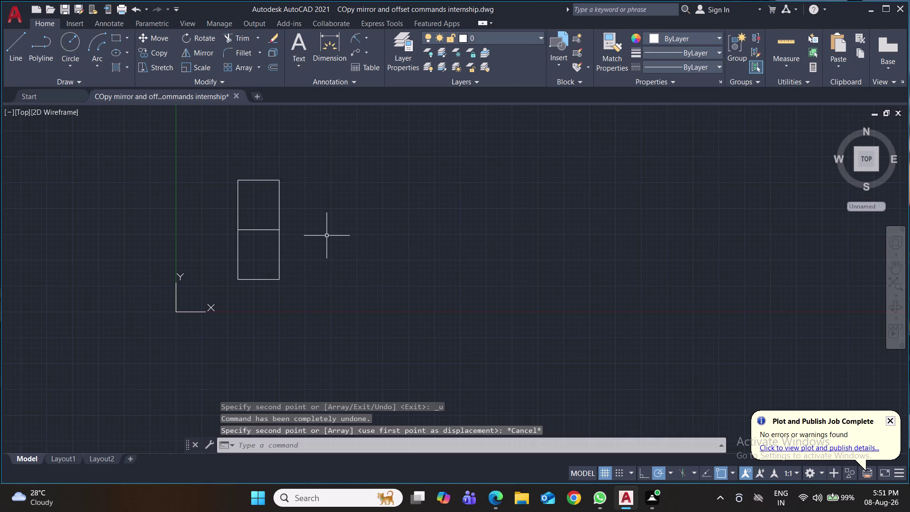
text(co)
key(Return)
Select the rectangle, base it at the top-left corner, and set a 4-item fit array.
click(295, 169)
click(228, 285)
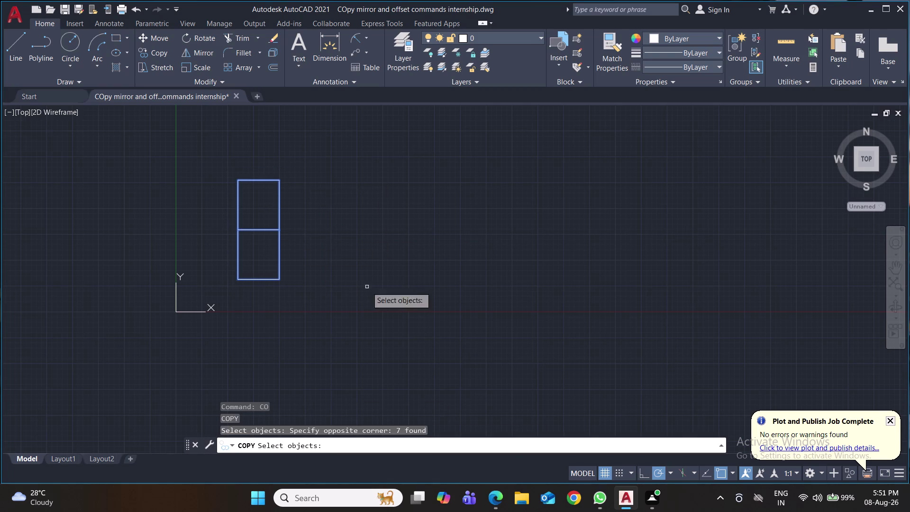
key(Return)
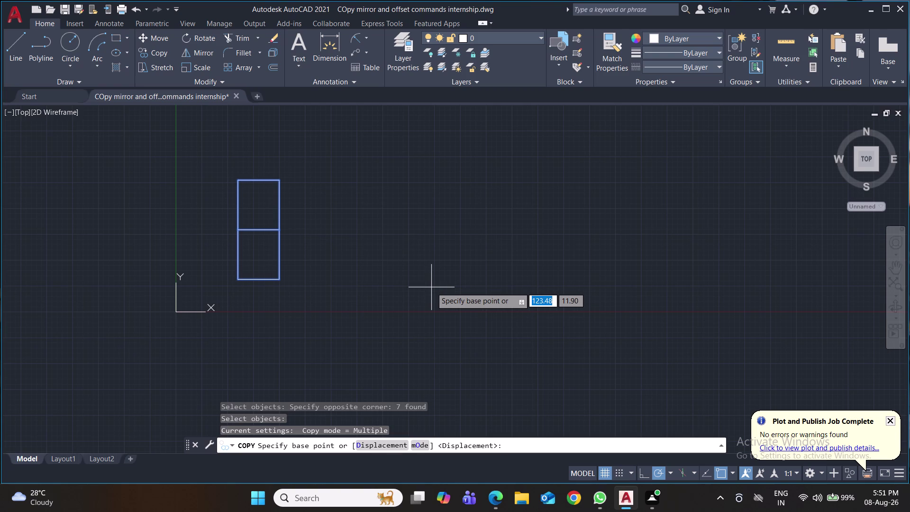
click(239, 179)
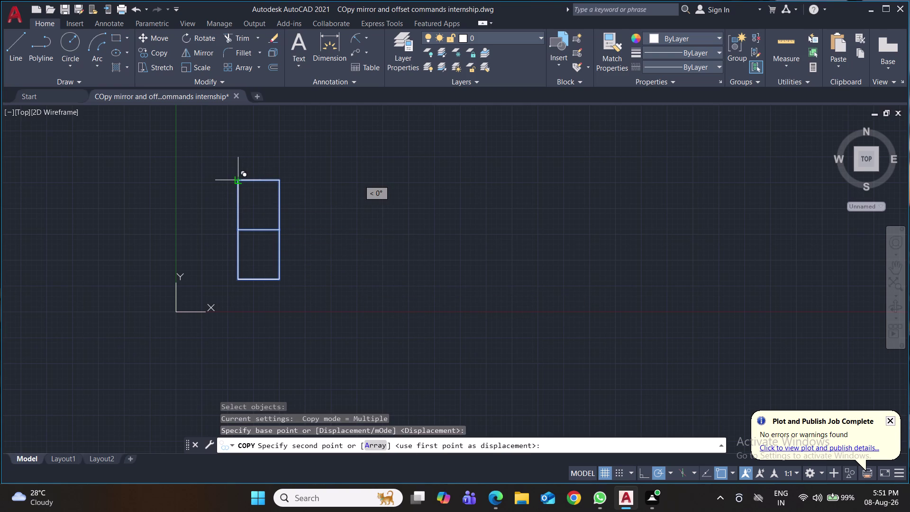
key(a)
key(Return)
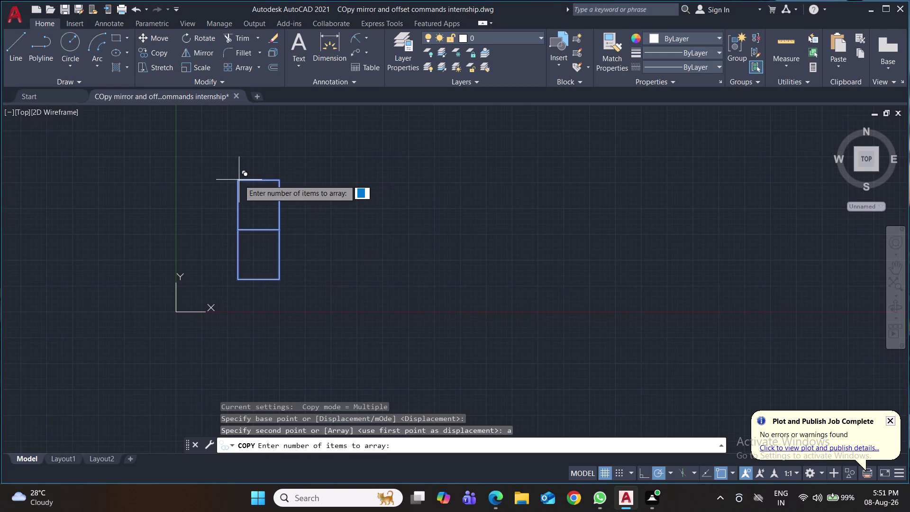
key(4)
key(Return)
key(f)
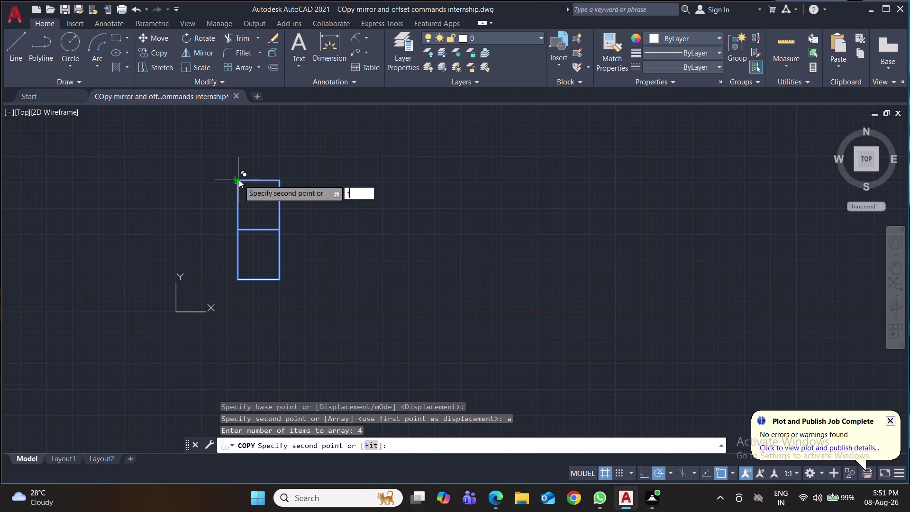
key(Return)
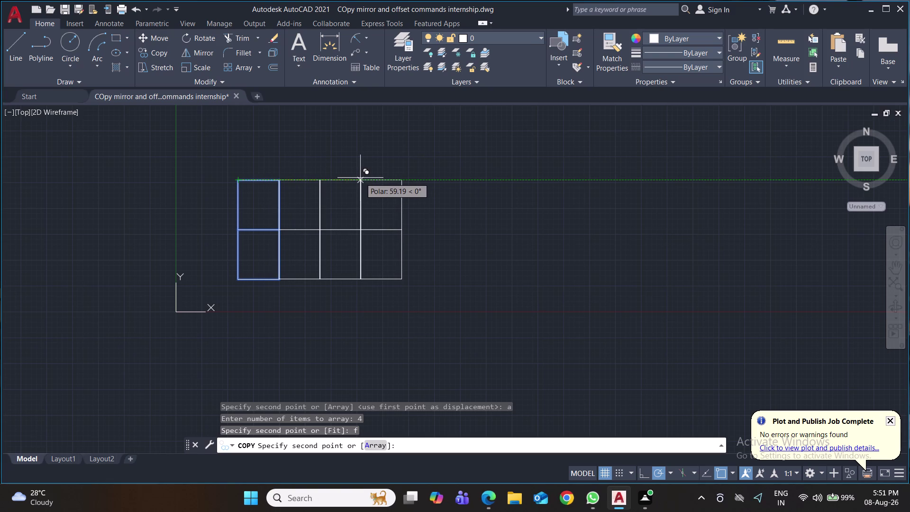
Turn on Ortho and pick the end point to place four fitted columns.
scroll(up, 3)
middle_drag(360, 178, 408, 176)
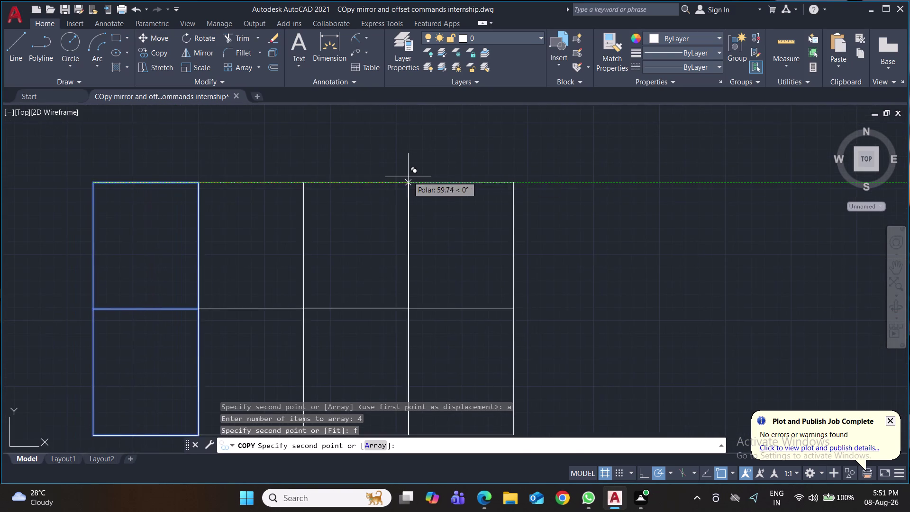
scroll(up, 3)
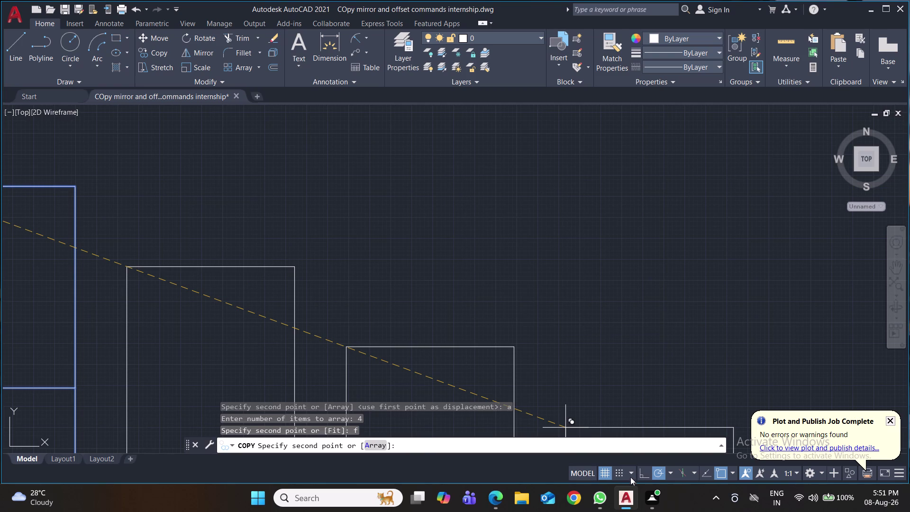
click(645, 471)
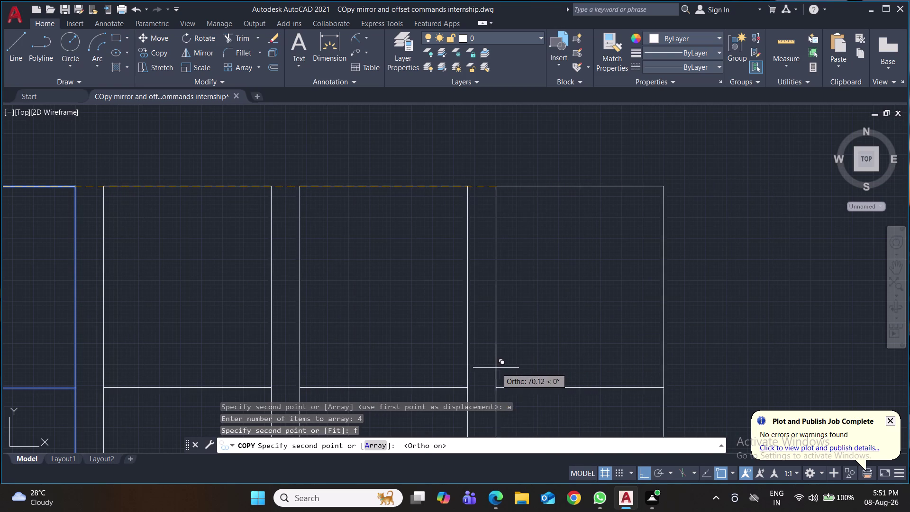
scroll(up, 3)
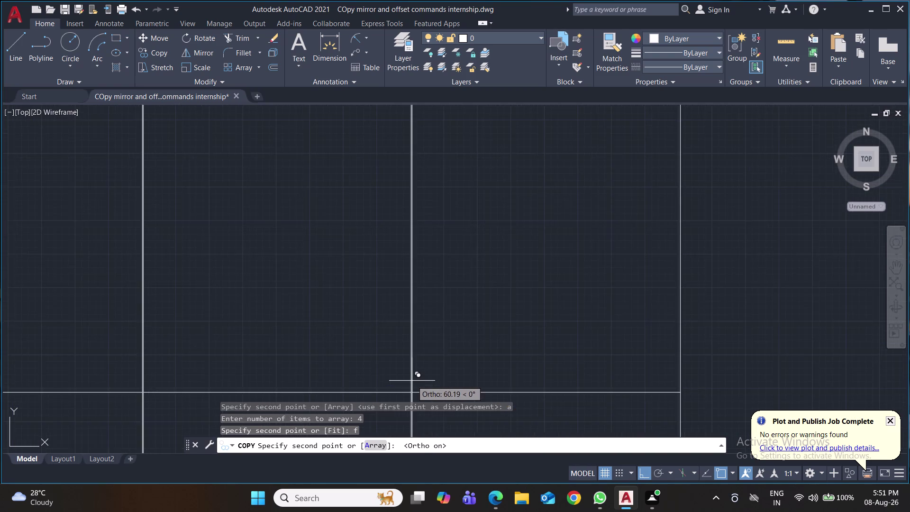
scroll(up, 3)
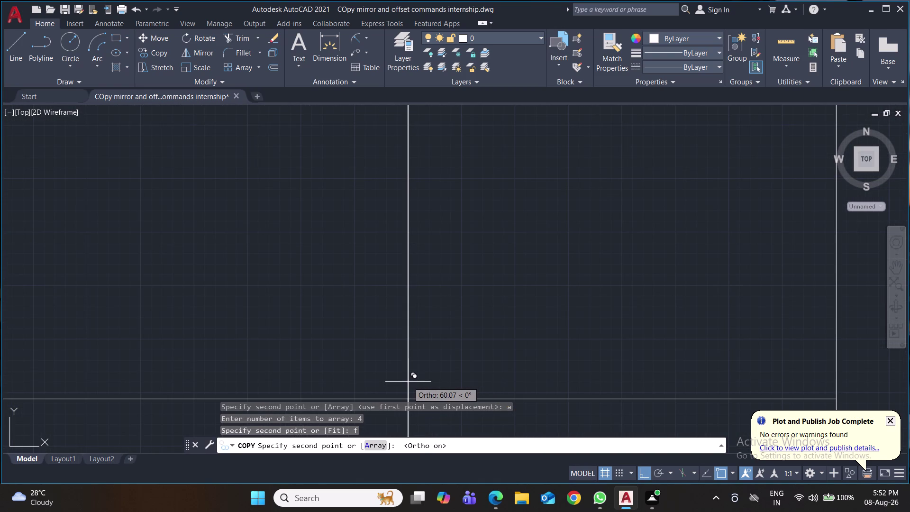
click(408, 382)
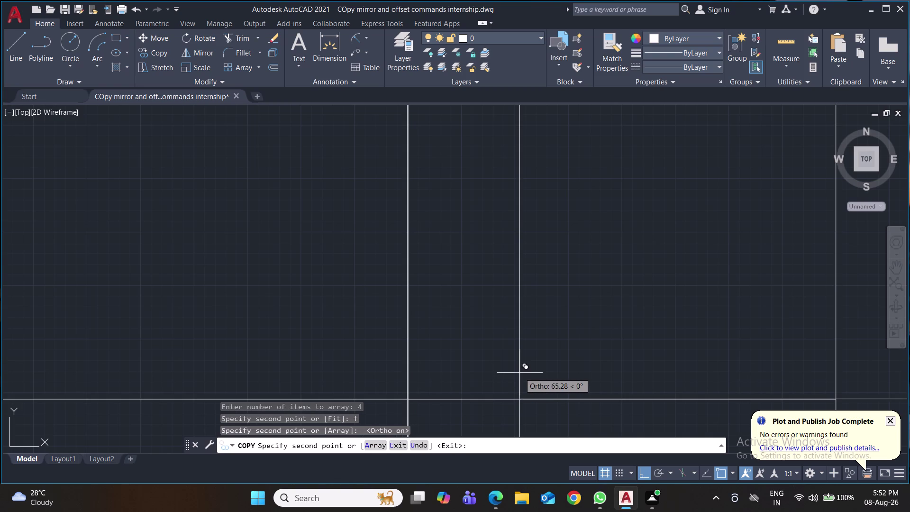
key(Return)
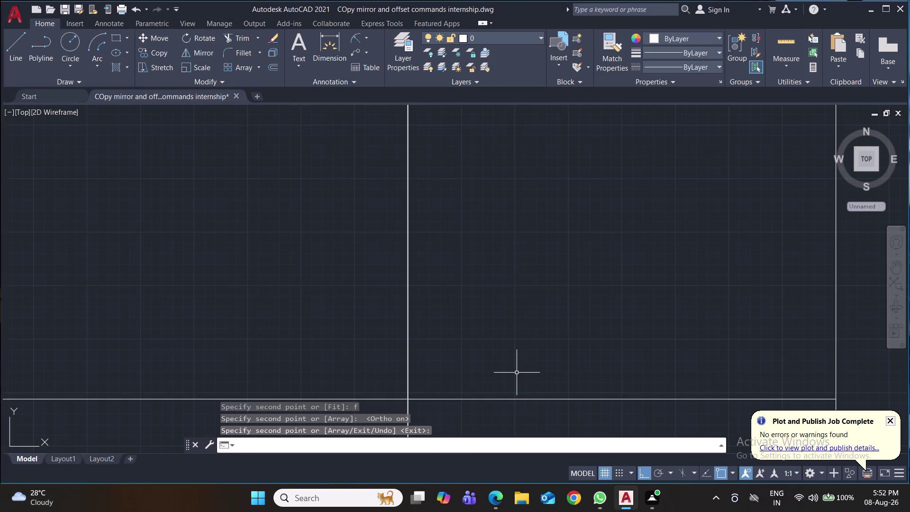
Pan and zoom the view back onto the four-column grid.
scroll(up, 3)
scroll(down, 3)
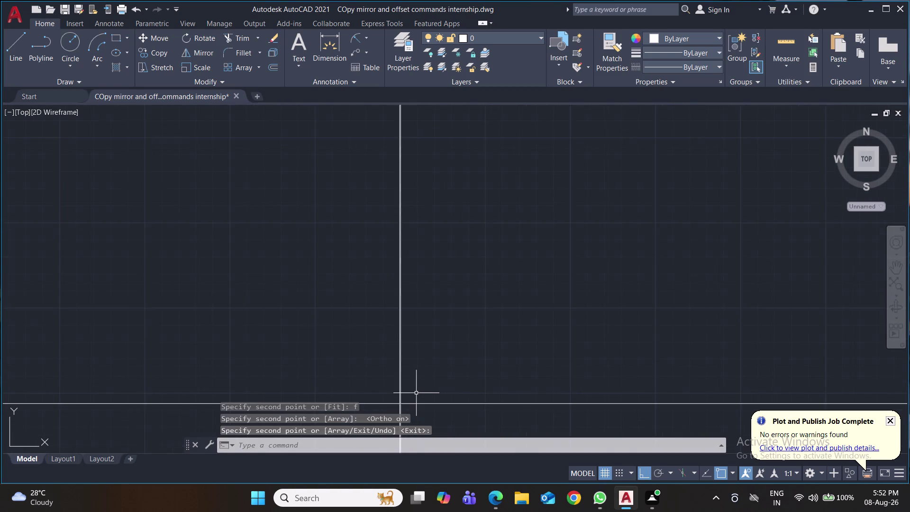
scroll(down, 3)
scroll(down, 3)
scroll(down, 3)
middle_drag(437, 379, 467, 280)
middle_drag(371, 375, 370, 313)
scroll(up, 3)
click(365, 41)
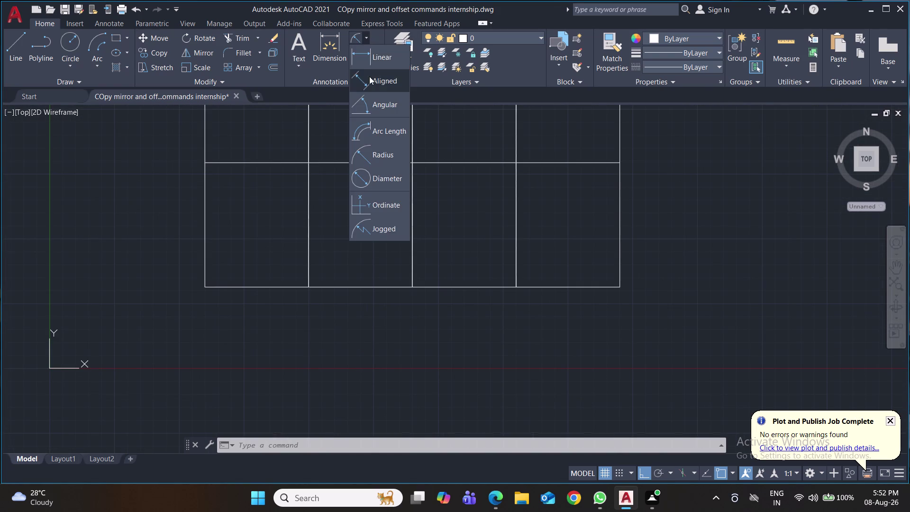
Place a trial 40.02 linear dimension along the grid's bottom edge.
click(372, 57)
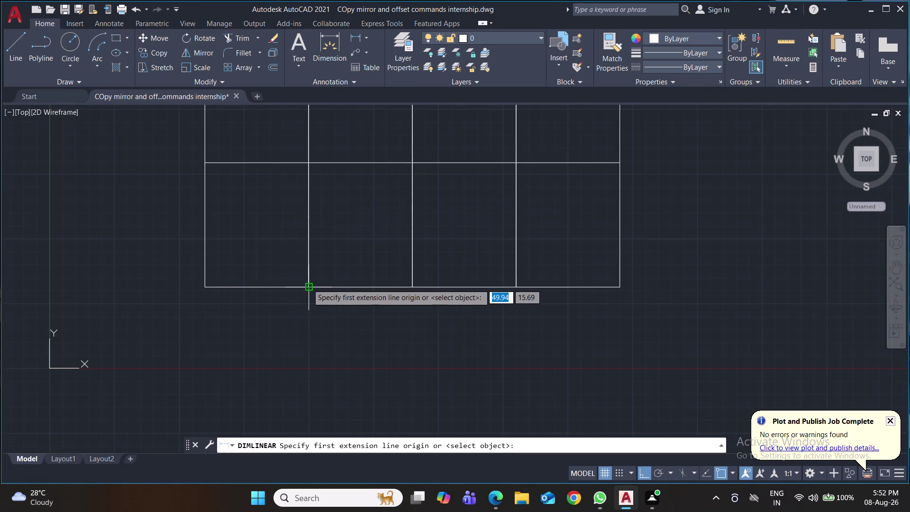
click(203, 287)
click(412, 286)
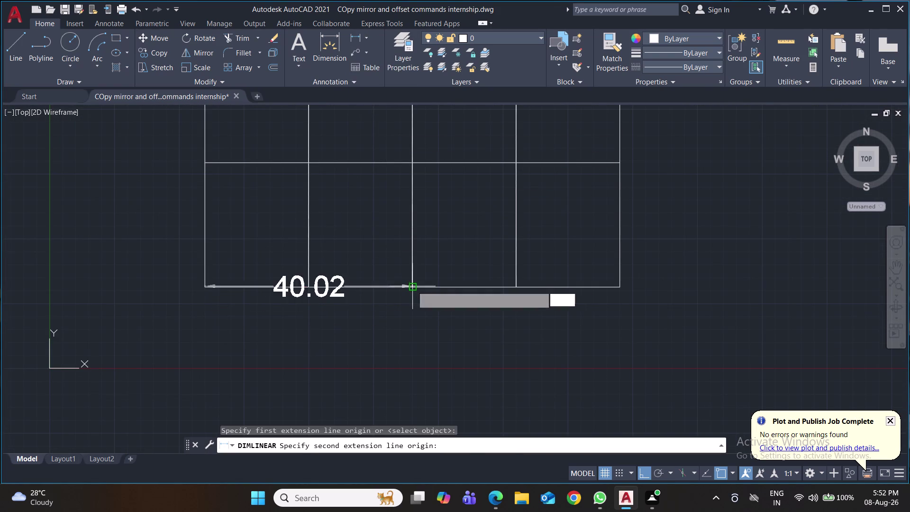
click(413, 315)
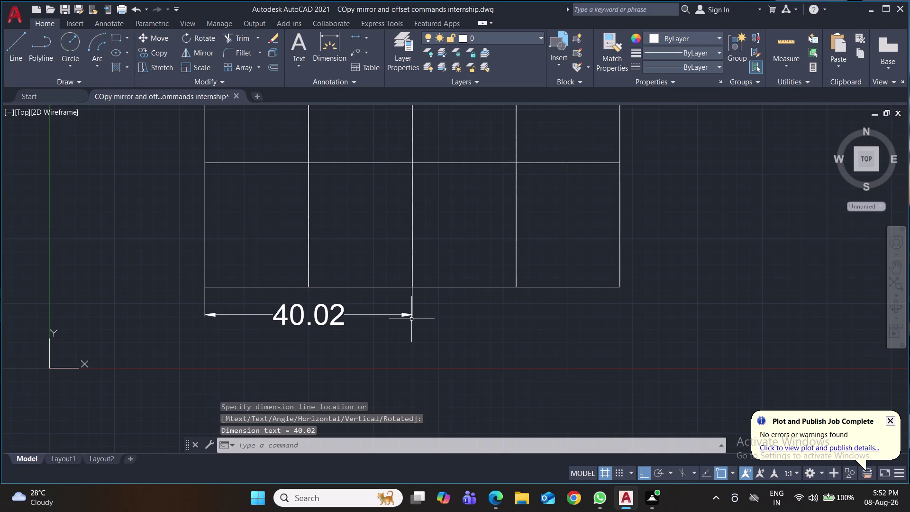
key(Escape)
Undo the 40.02 dimension and the four-column copy.
key(ctrl+z)
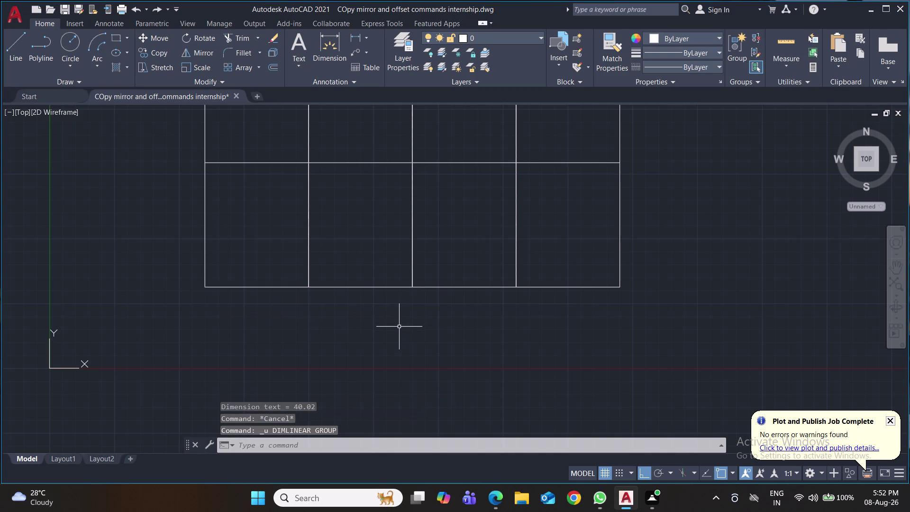
key(ctrl+z)
key(ctrl+z)
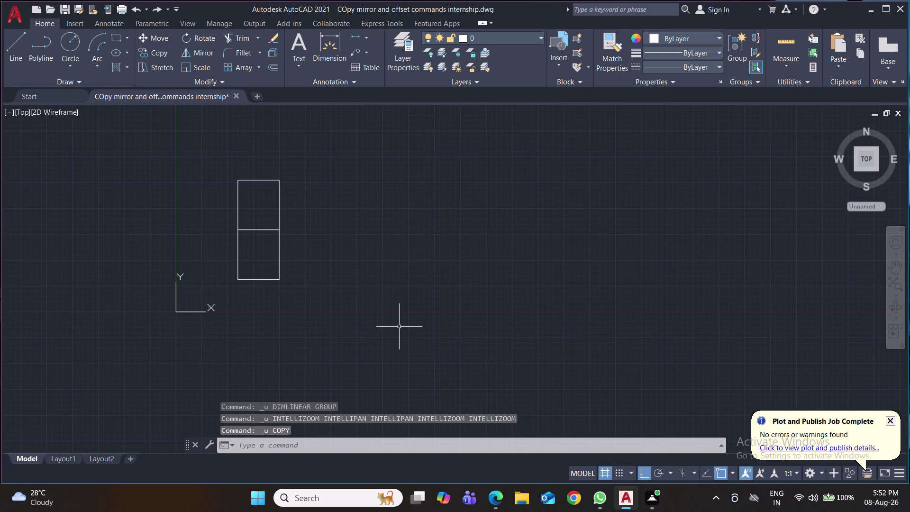
Start a copy of the two stacked rectangles, based at their top corner.
text(co)
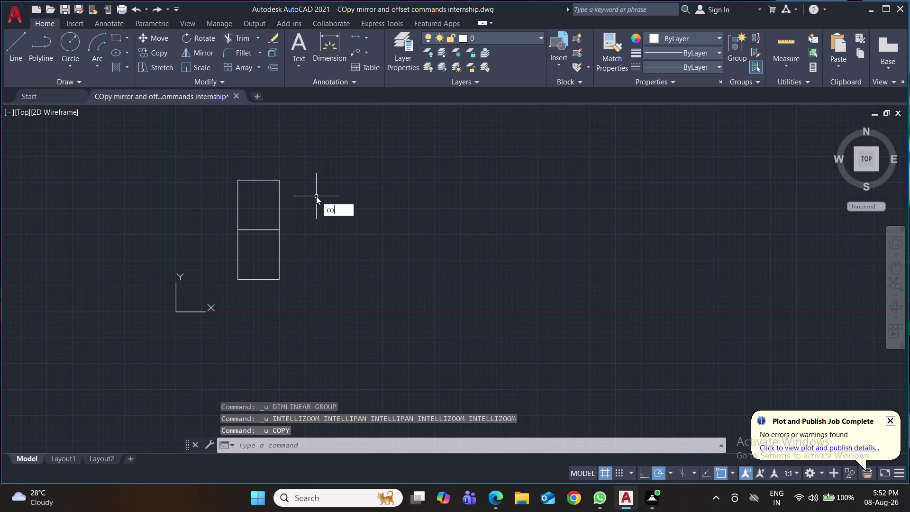
key(Return)
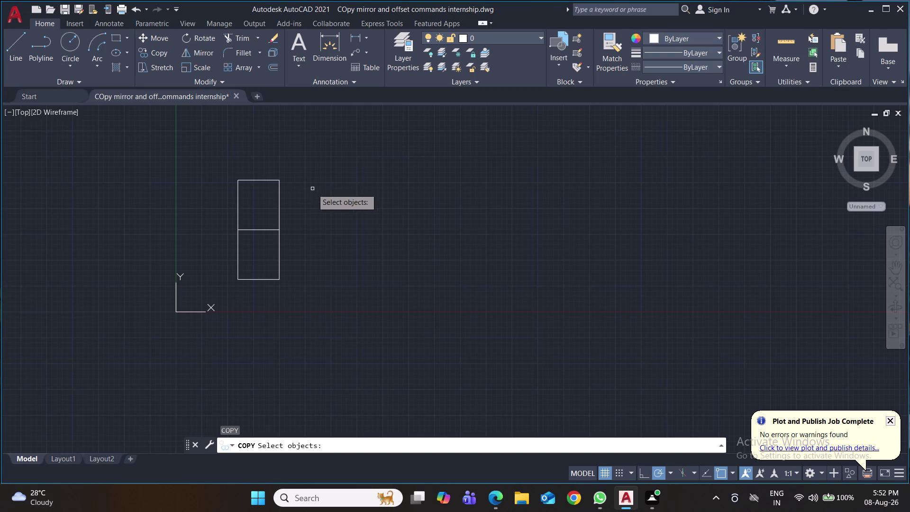
click(289, 170)
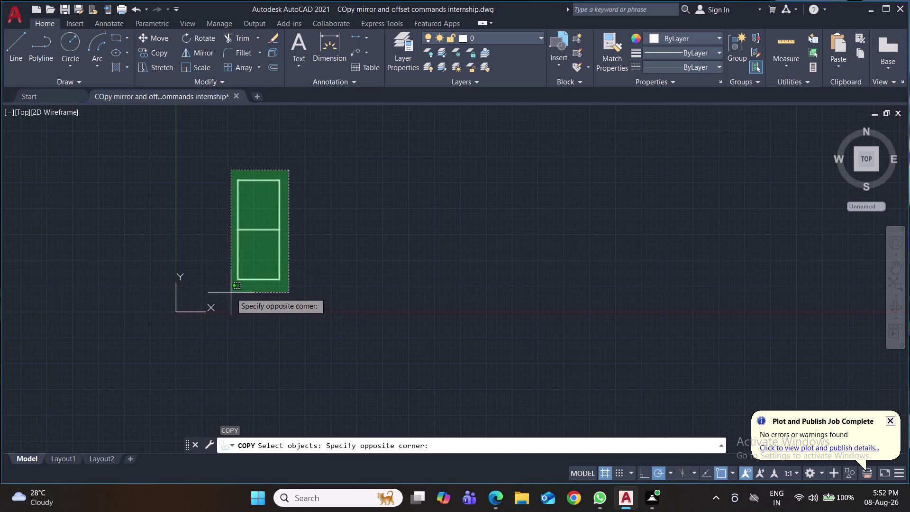
click(230, 289)
key(Return)
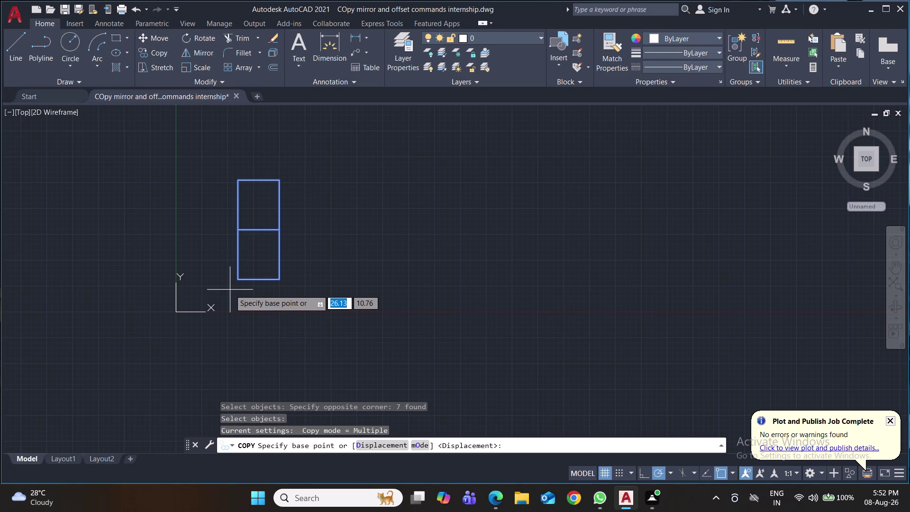
click(241, 179)
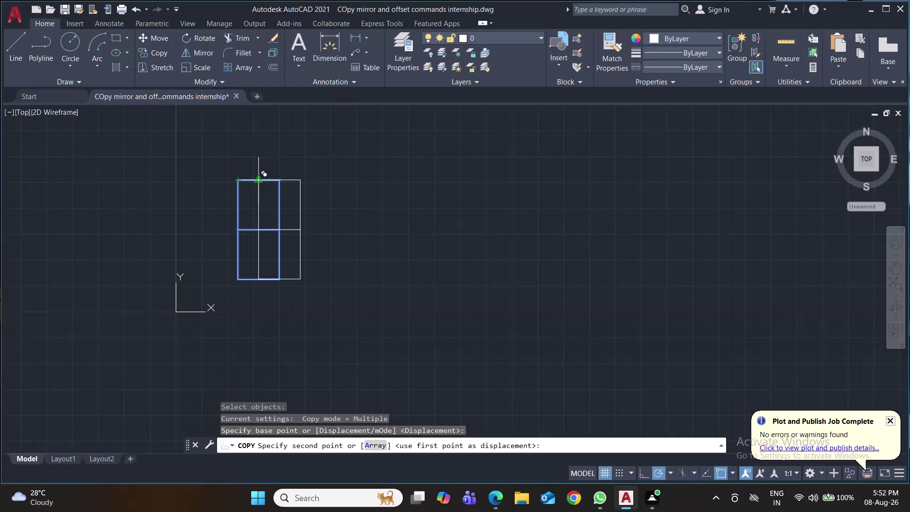
Try a four-item array copy fitted within 20 units, then undo it.
key(a)
key(Return)
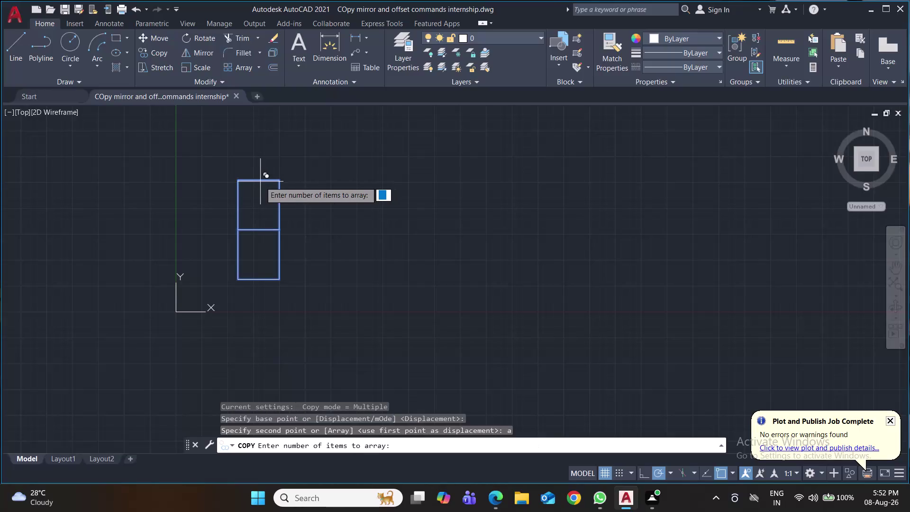
key(4)
key(Return)
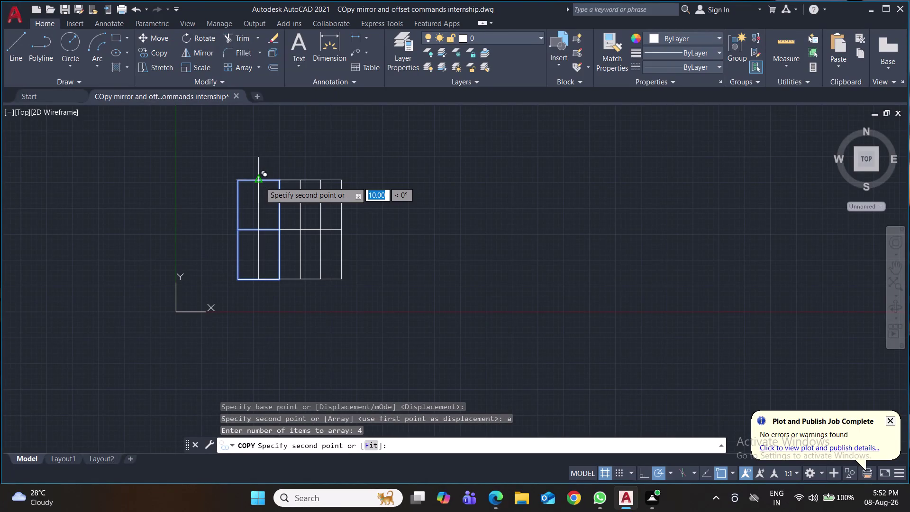
key(f)
key(Return)
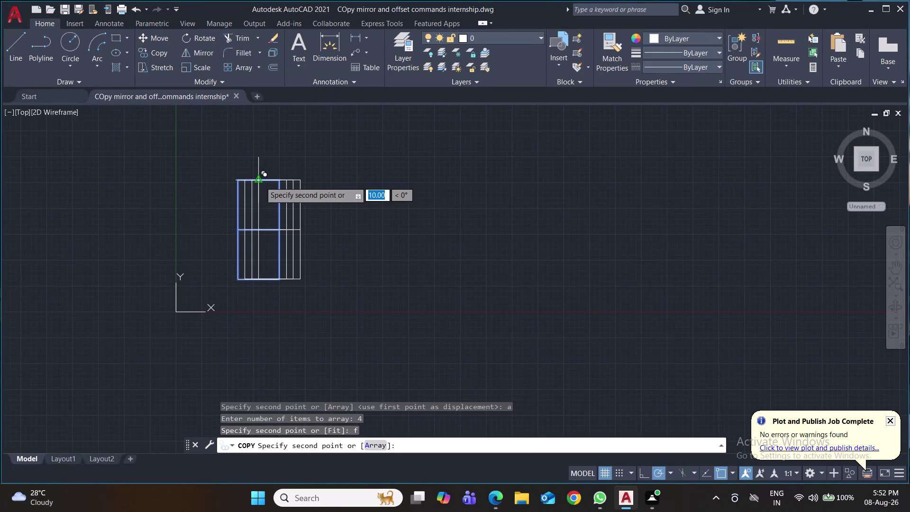
text(20)
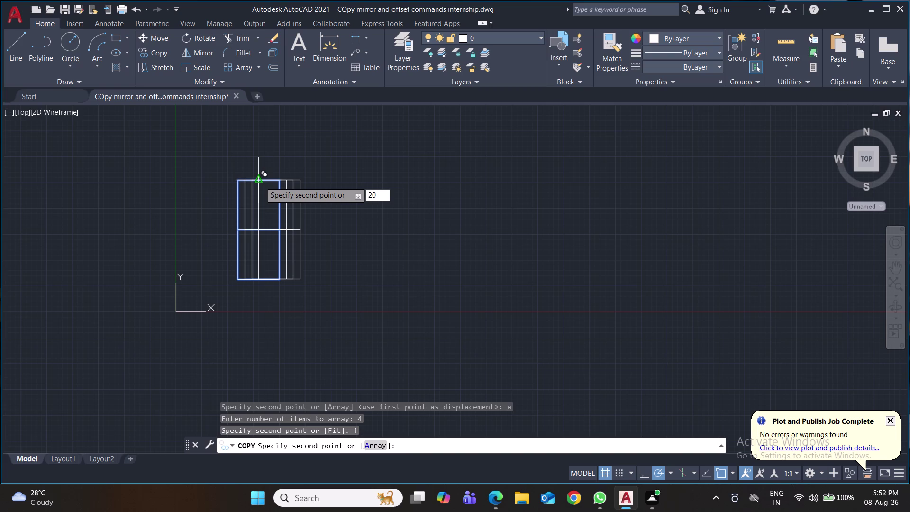
key(Return)
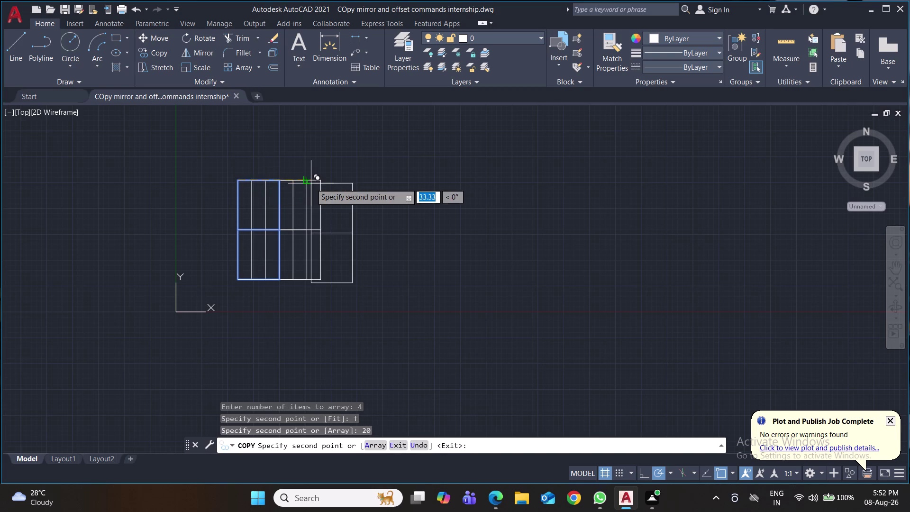
key(ctrl+z)
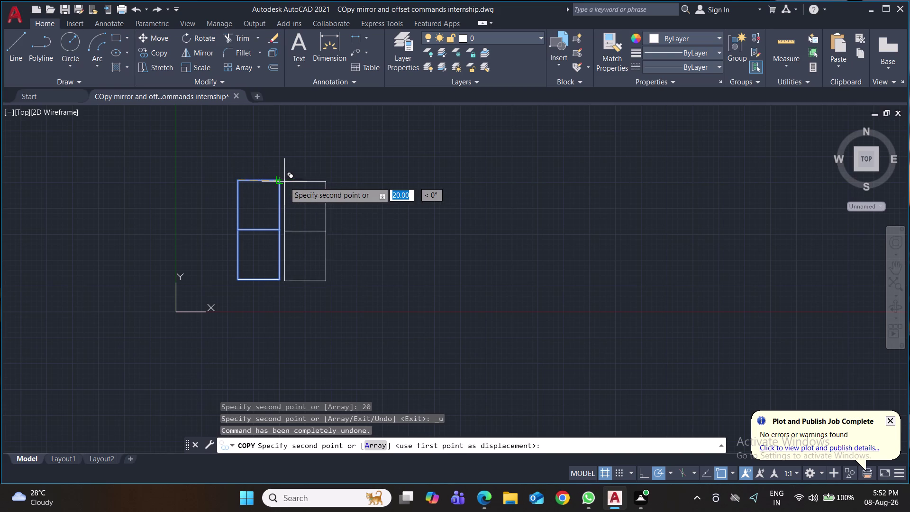
Set up the four-item array copy again with orthogonal placement turned on.
key(a)
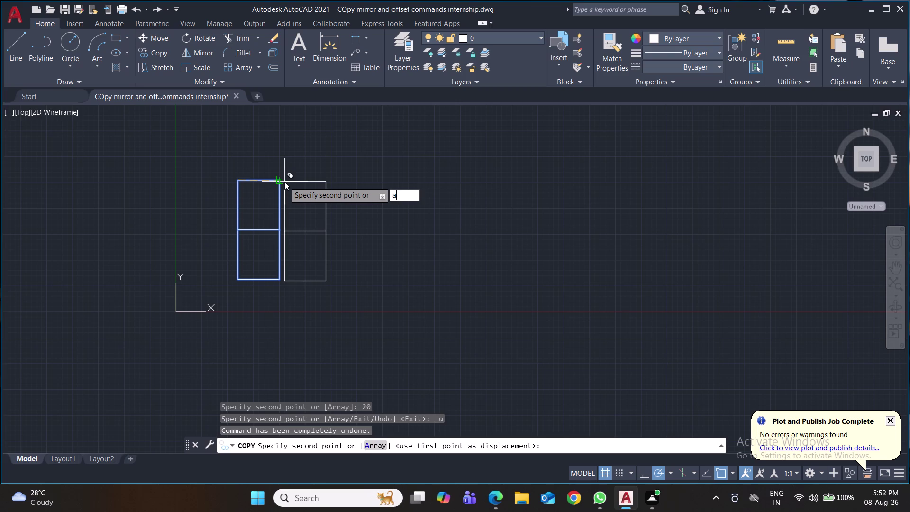
key(Return)
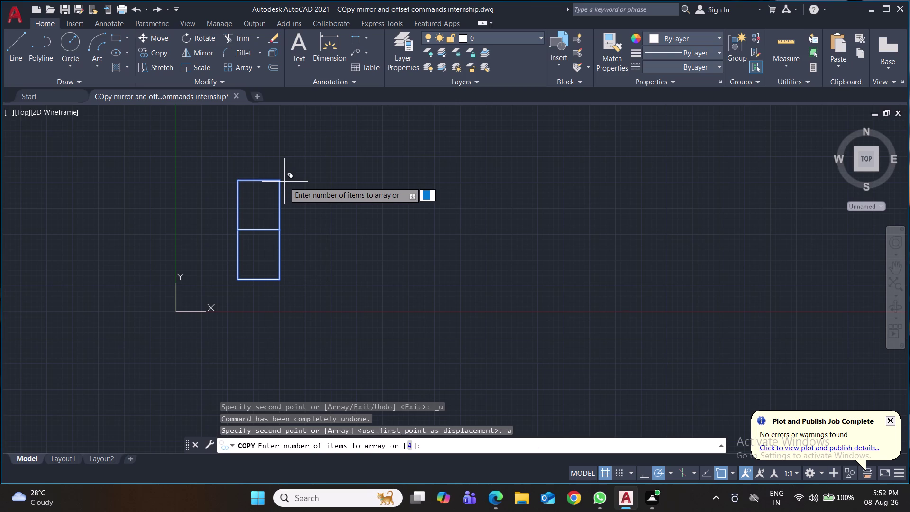
key(4)
key(Return)
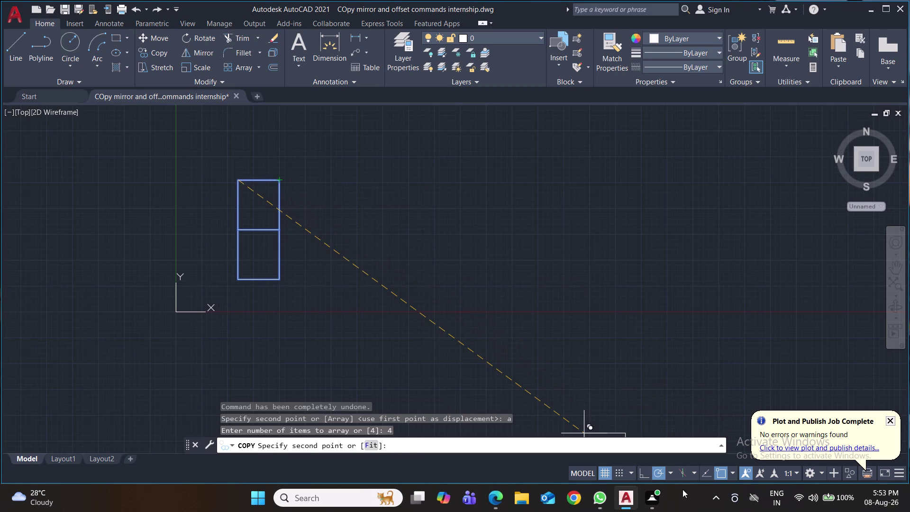
click(646, 472)
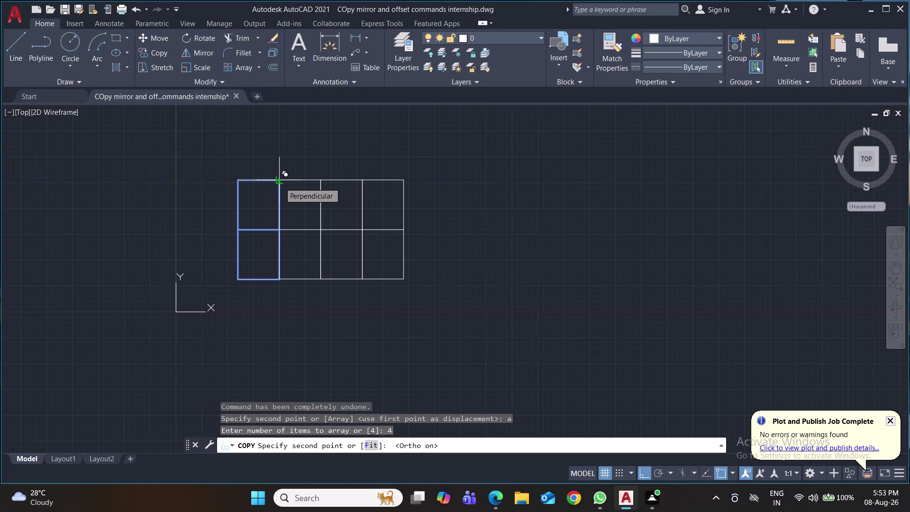
Place the four-column array copies at one-rectangle-width spacing.
scroll(up, 3)
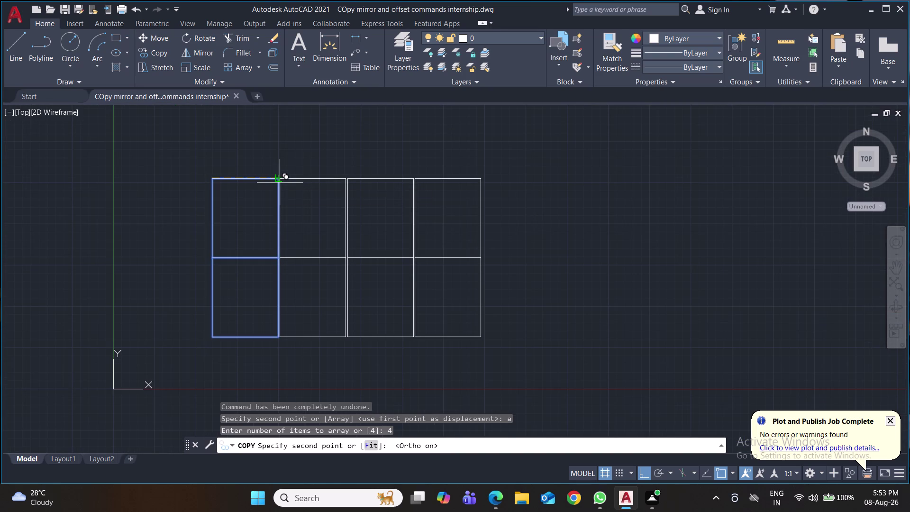
scroll(up, 3)
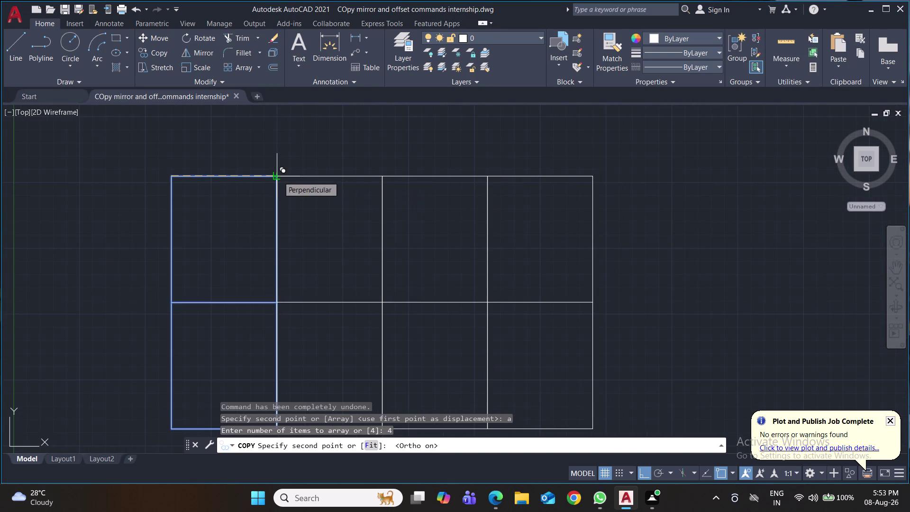
scroll(up, 3)
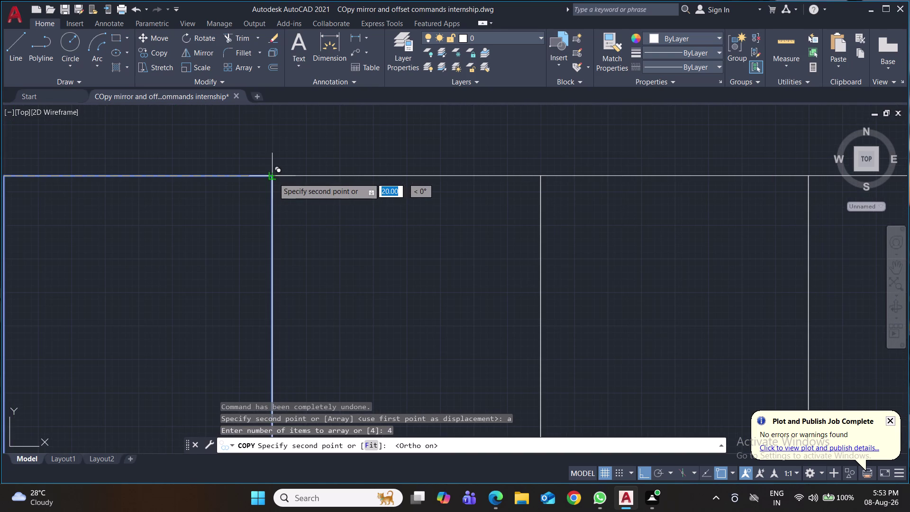
scroll(up, 3)
scroll(up, 3)
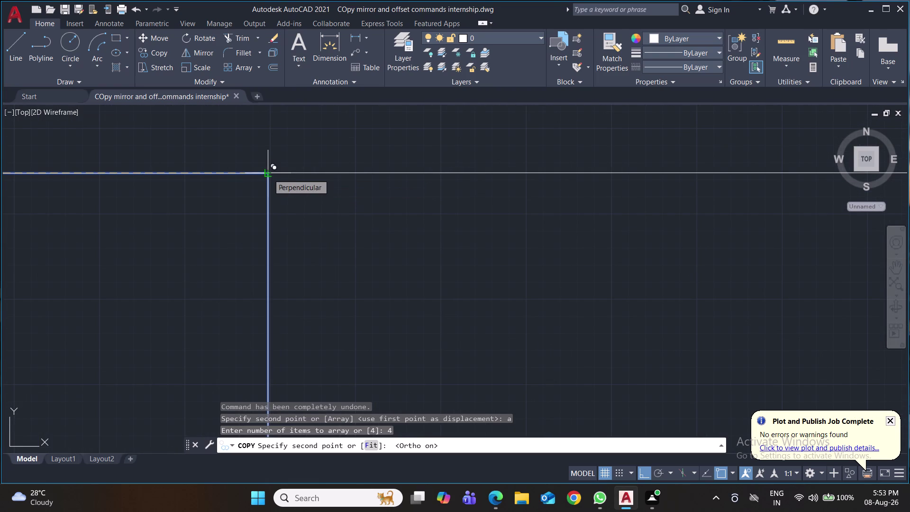
click(268, 174)
key(Return)
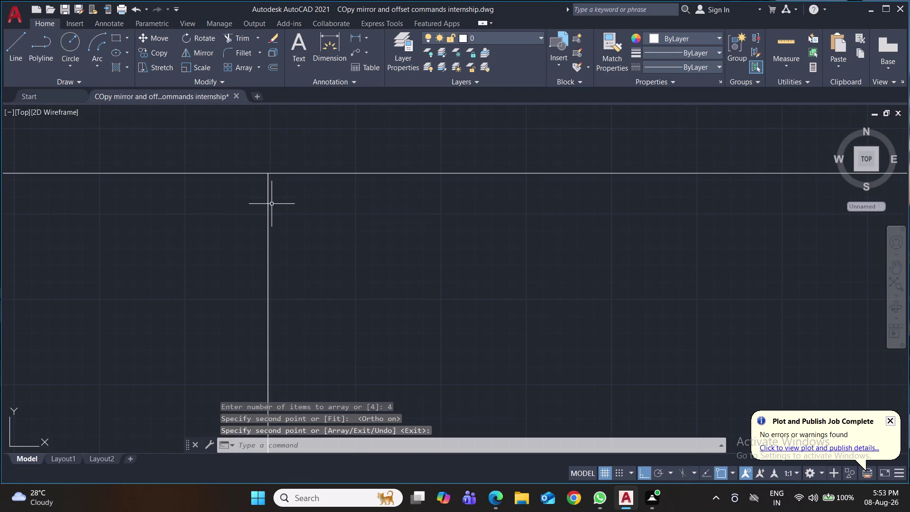
Pan the grid toward the upper left and save the drawing.
scroll(up, 3)
scroll(up, 3)
scroll(up, 3)
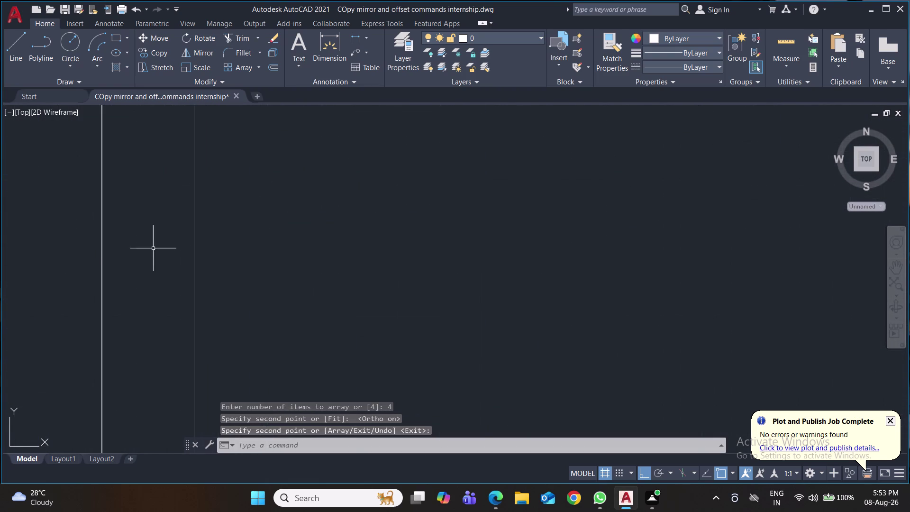
scroll(up, 3)
scroll(up, 3)
scroll(up, 3)
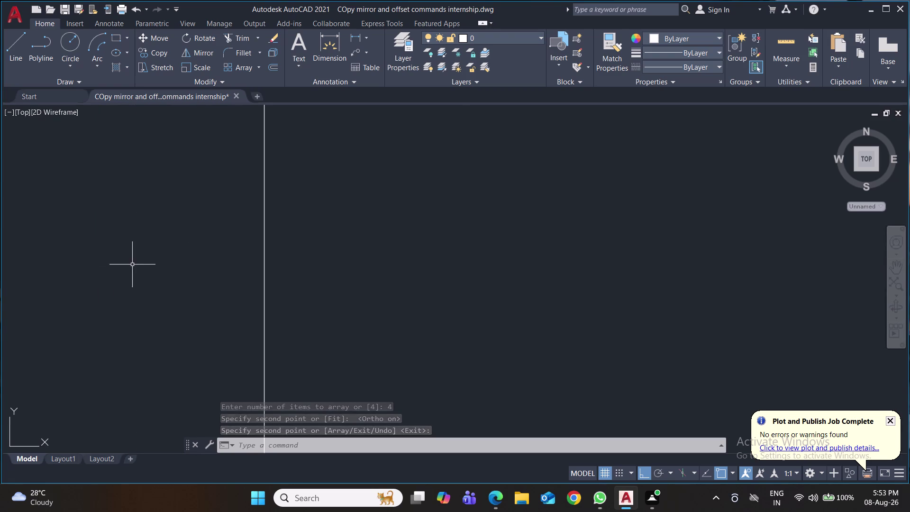
scroll(up, 3)
scroll(down, 3)
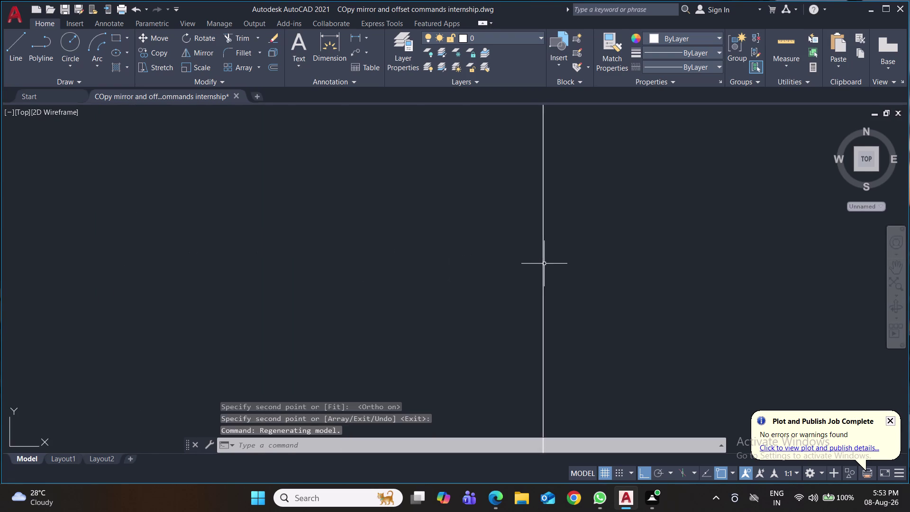
scroll(down, 3)
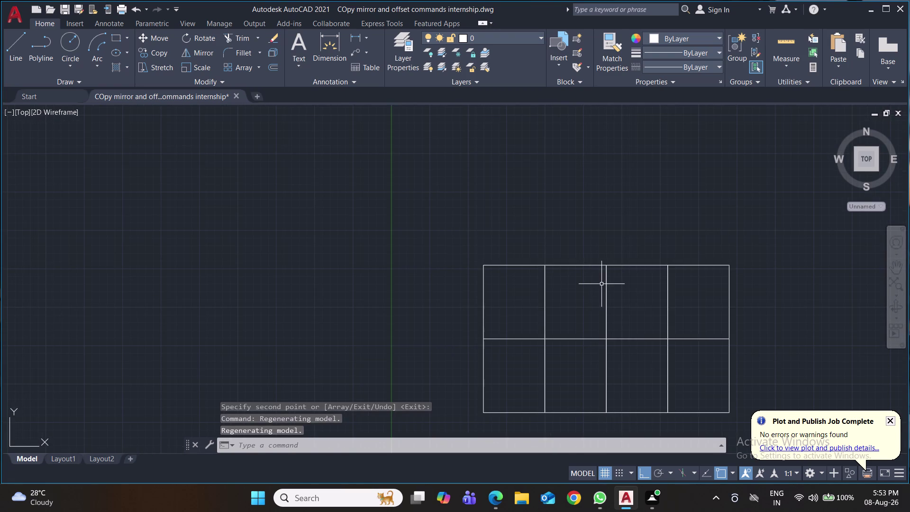
middle_drag(602, 284, 336, 186)
scroll(down, 3)
scroll(up, 3)
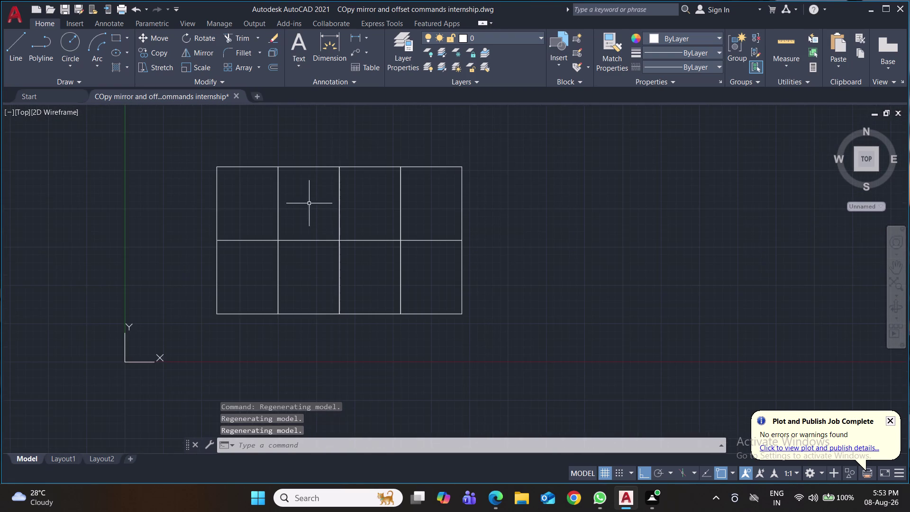
middle_drag(309, 203, 280, 192)
key(ctrl+s)
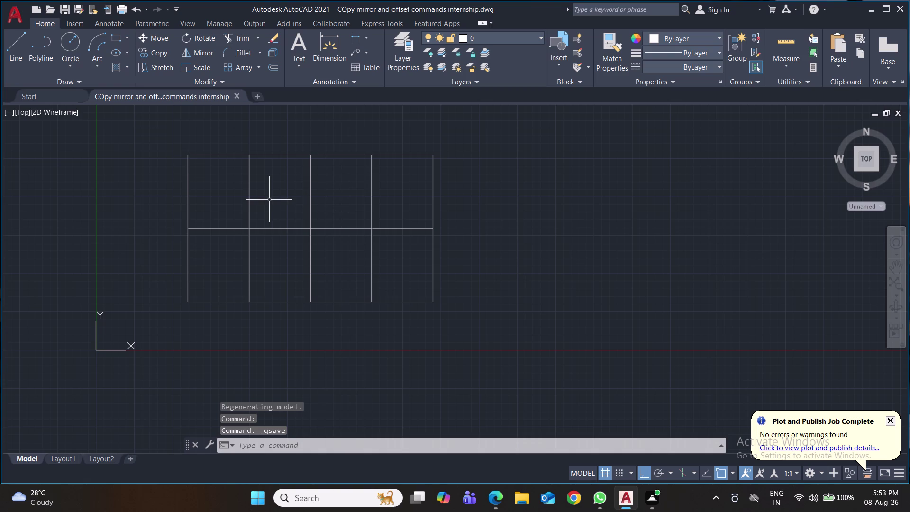
key(ctrl+s)
key(c)
key(Return)
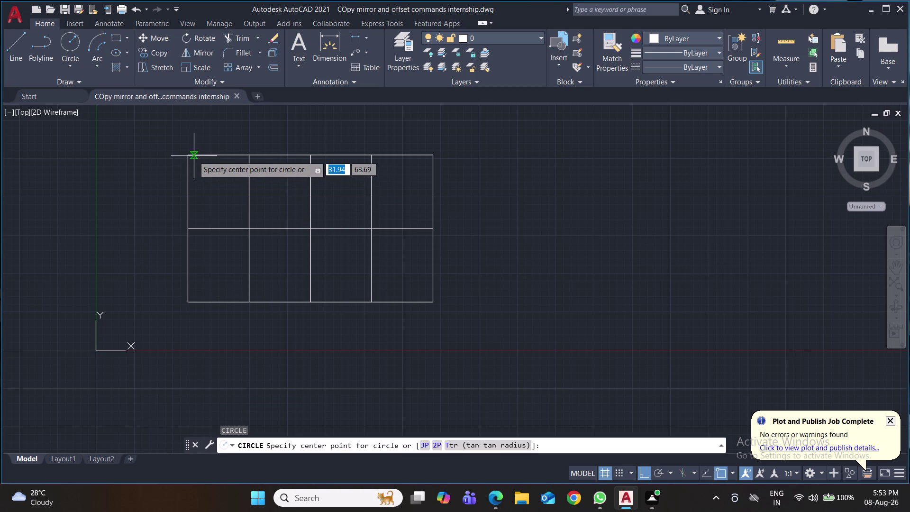
Draw a radius-8 circle on the grid's top-left corner, then save.
click(189, 156)
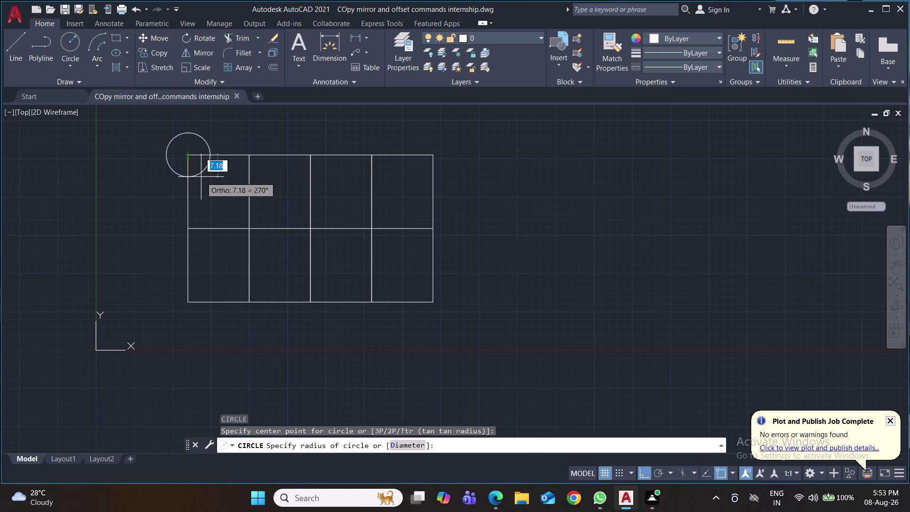
key(8)
key(Return)
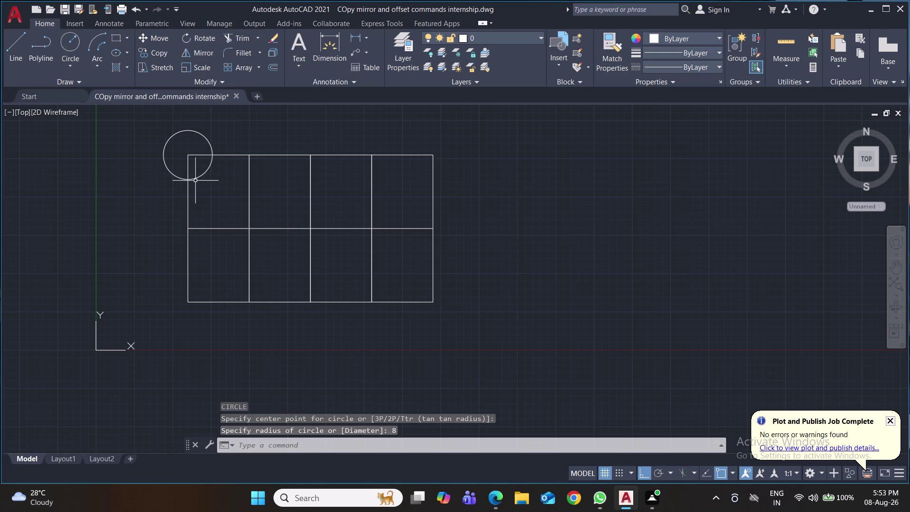
key(ctrl+s)
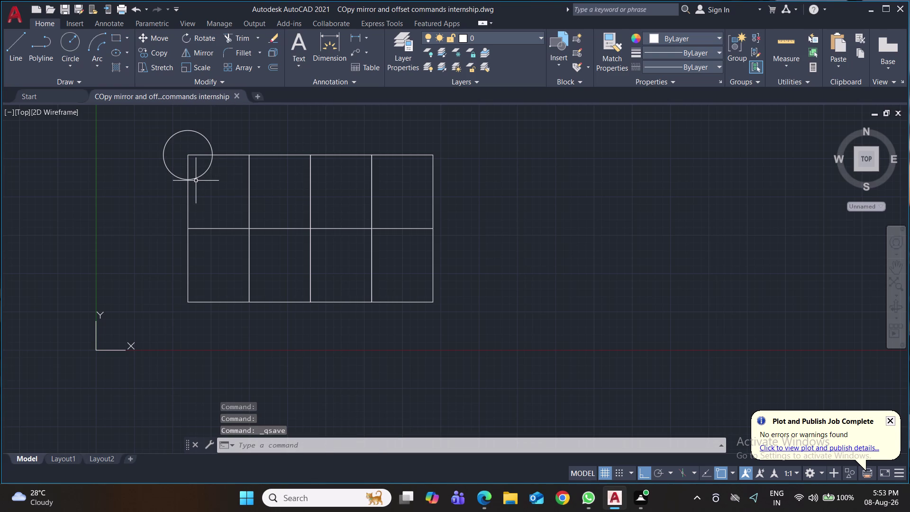
Copy the corner circle to the top-middle, bottom-left and bottom-middle grid corners.
text(co)
key(Return)
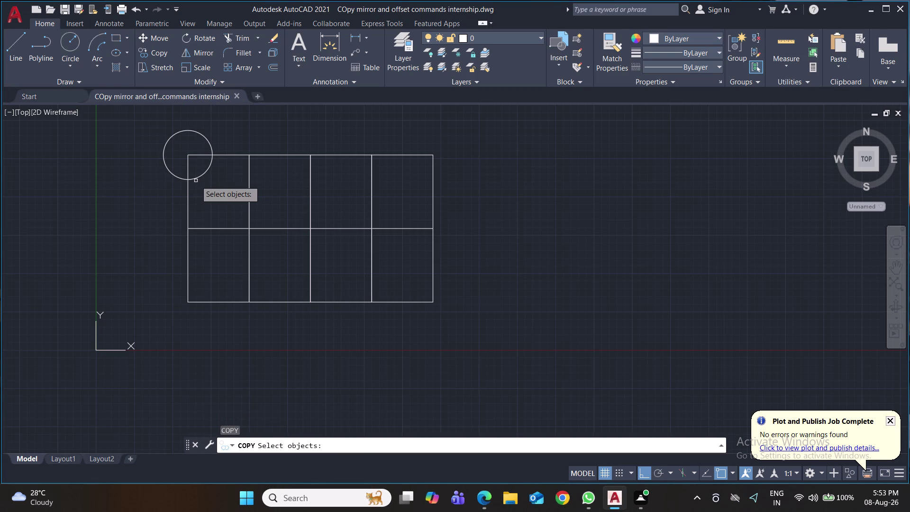
click(196, 178)
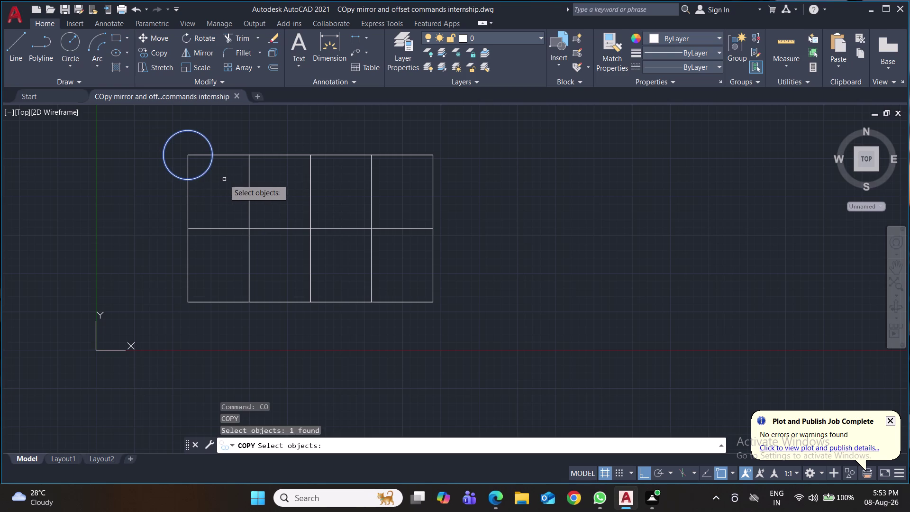
key(Return)
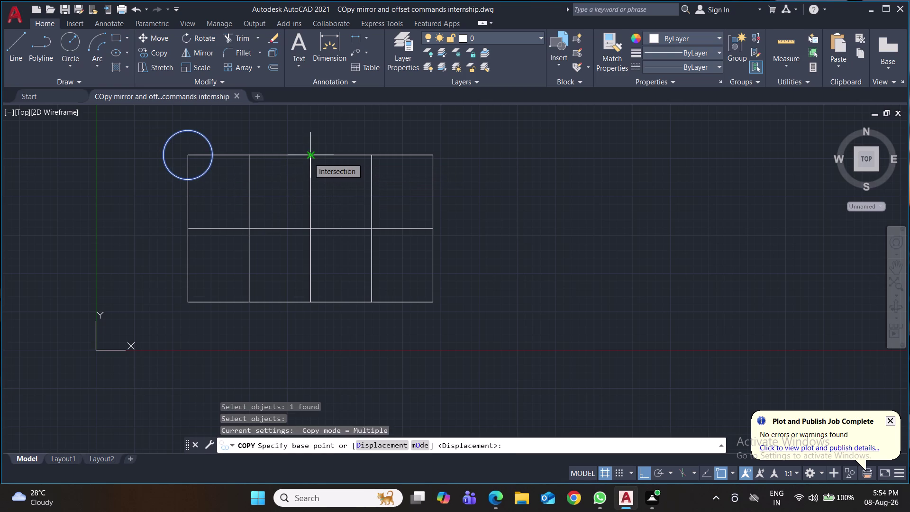
click(249, 157)
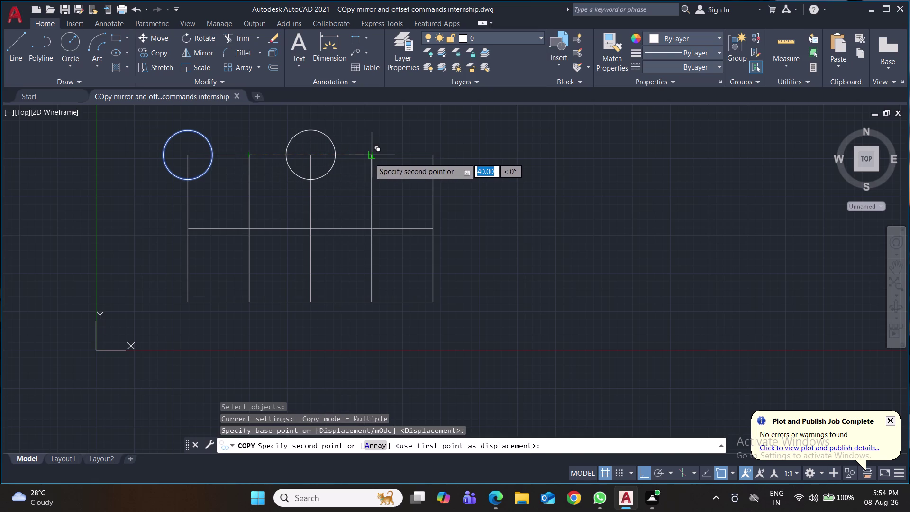
click(372, 158)
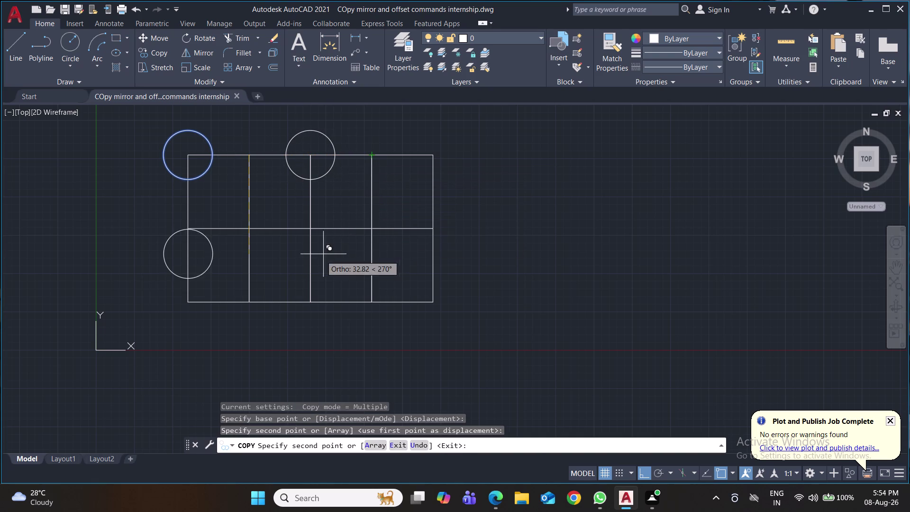
click(250, 302)
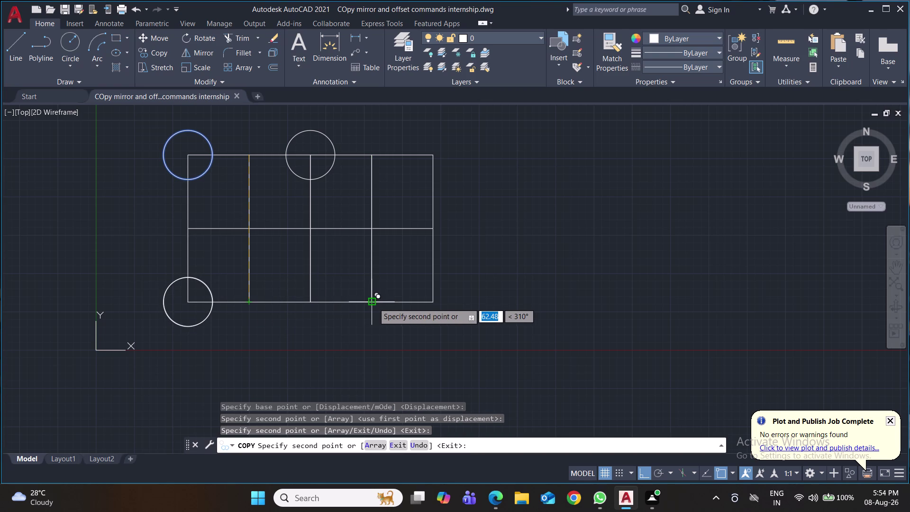
click(374, 303)
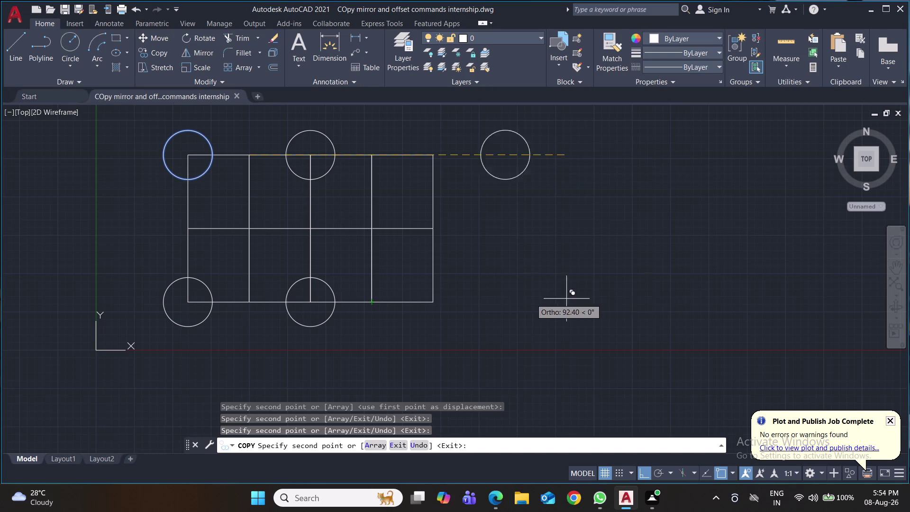
key(Escape)
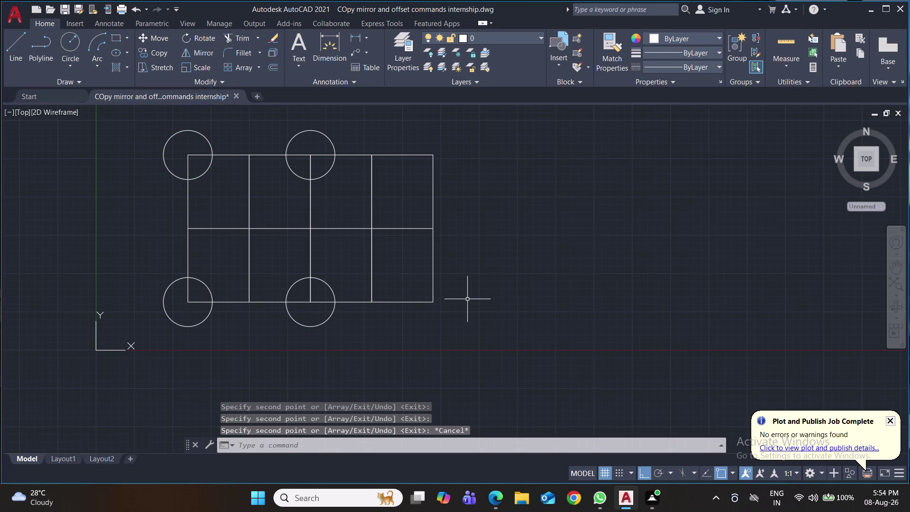
Save, then draw a radius-8 circle on the grid's top-right corner.
key(ctrl+s)
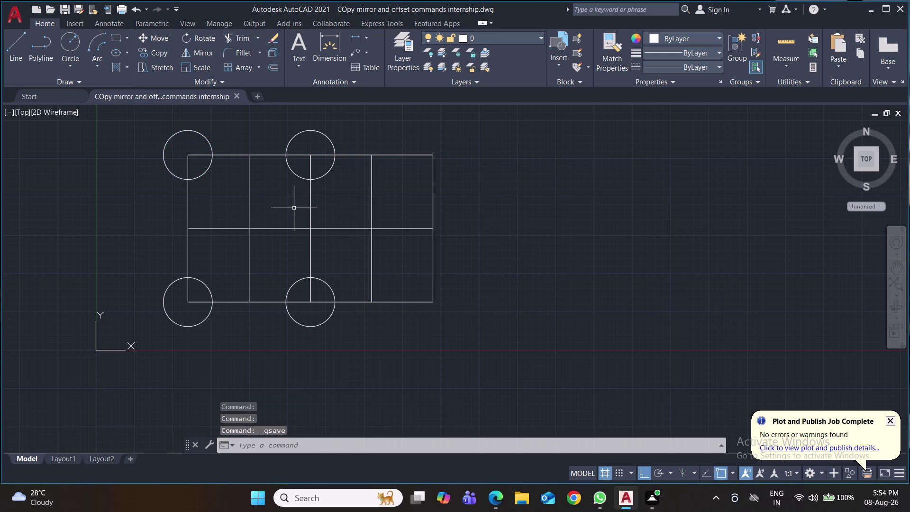
click(72, 42)
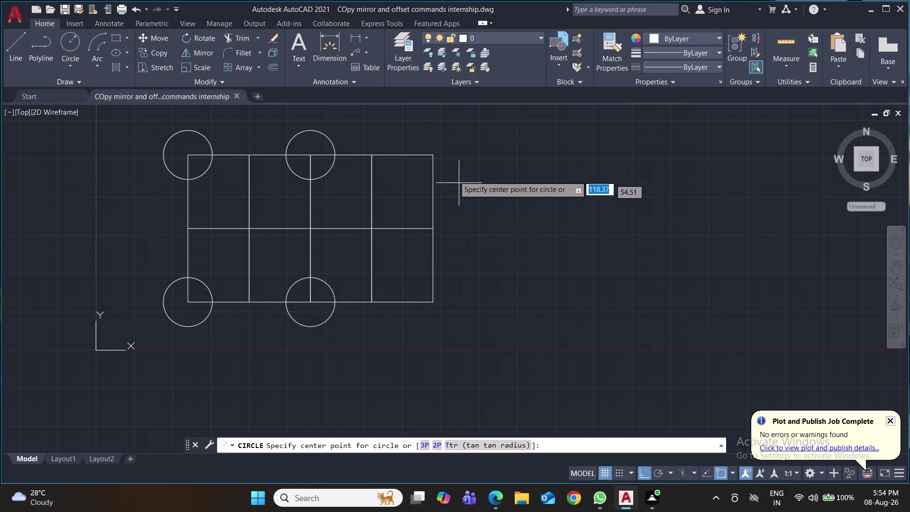
click(432, 157)
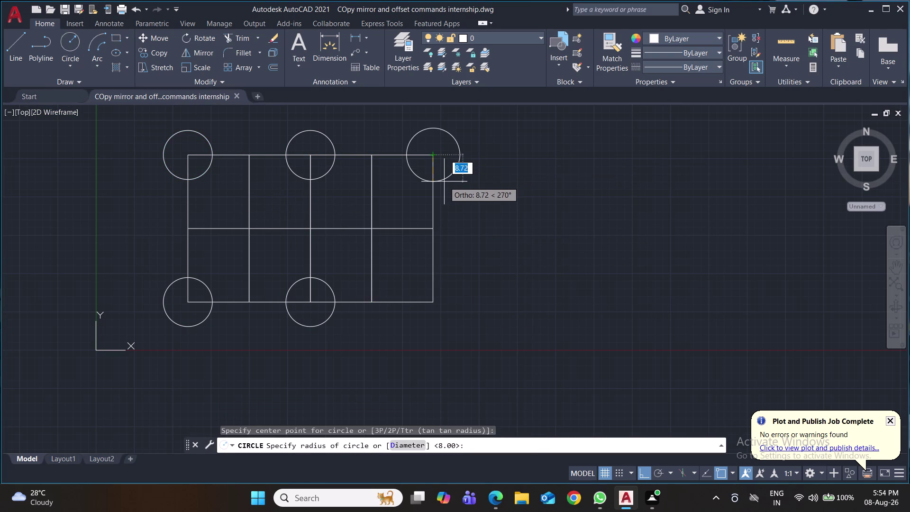
key(8)
key(Return)
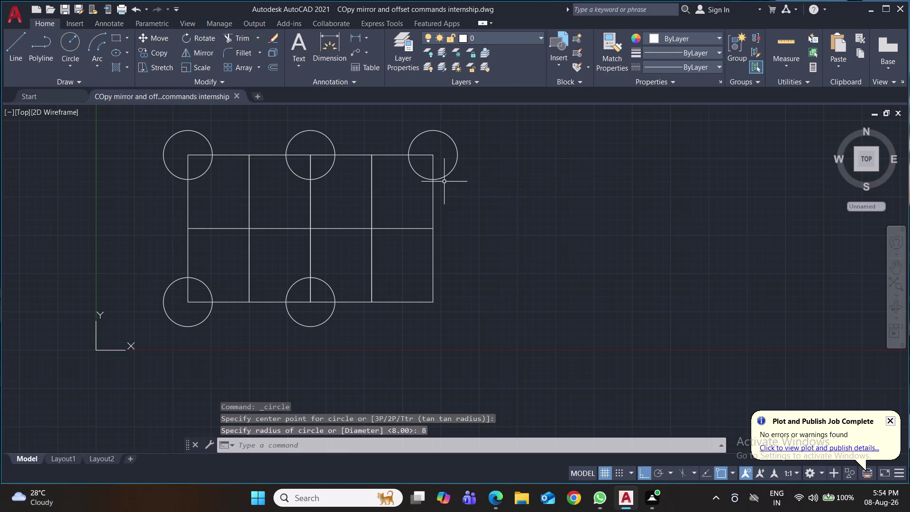
Begin copying the top-right circle to the right edge, then cancel.
text(c)
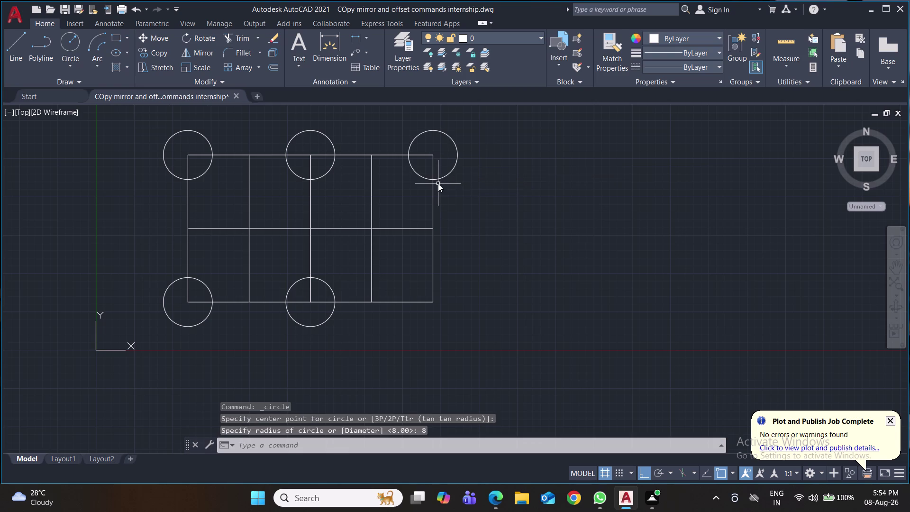
text(o)
key(Return)
click(442, 177)
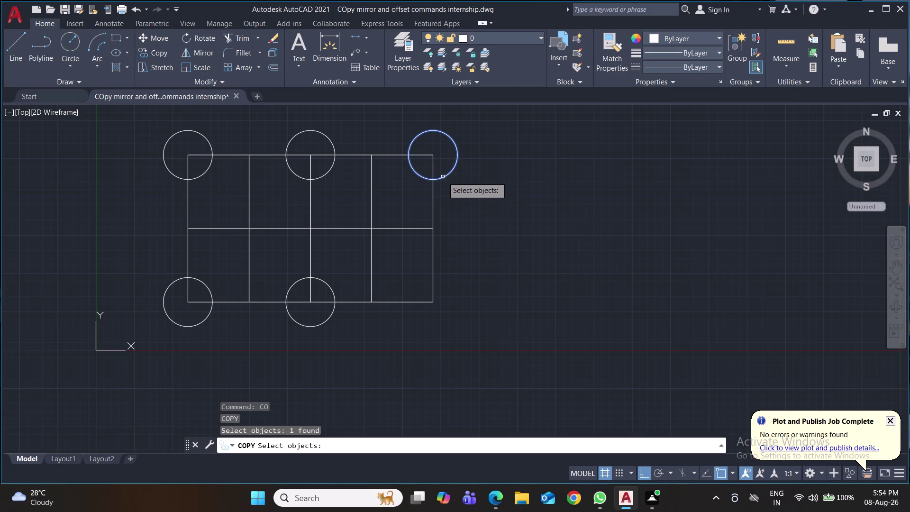
key(Return)
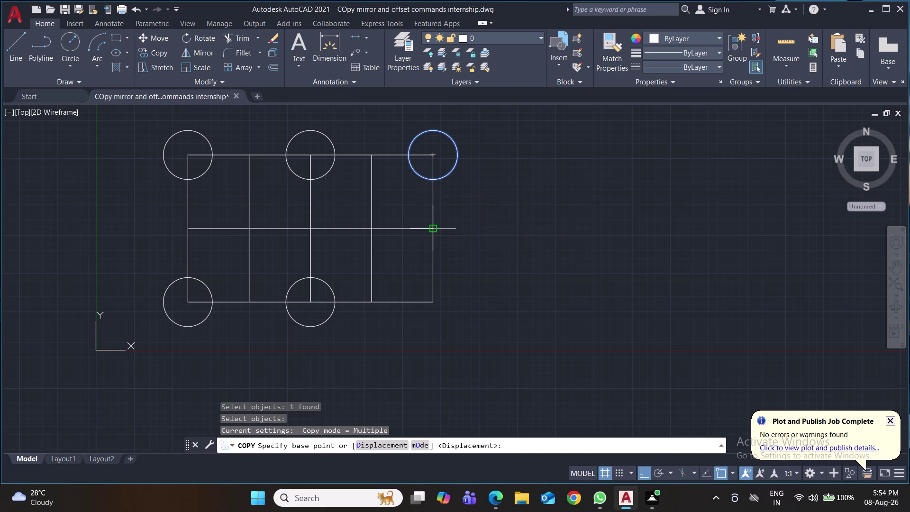
click(434, 304)
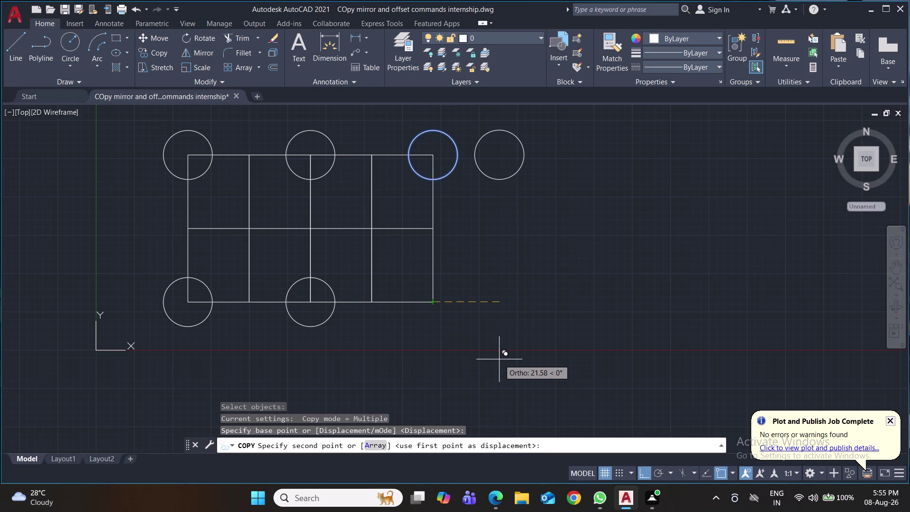
key(Escape)
Draw a radius-8 circle on the grid's bottom-right corner and save.
key(c)
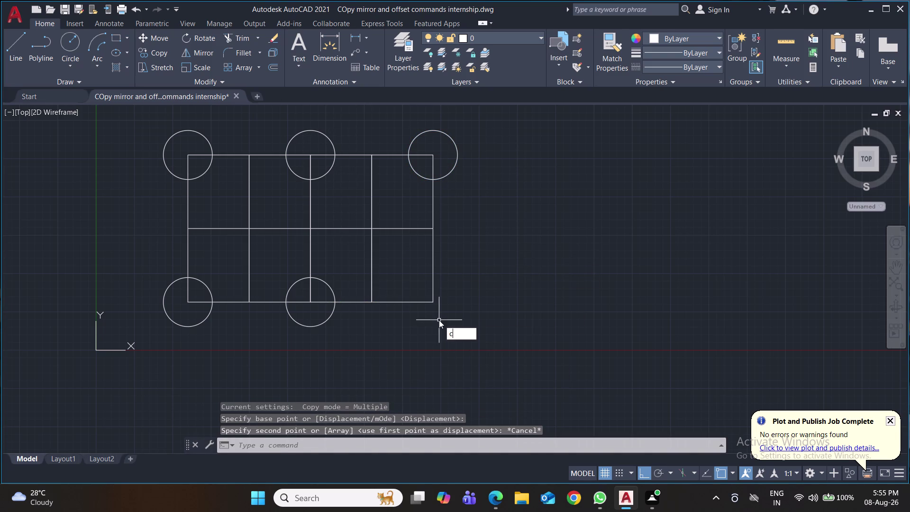
key(Return)
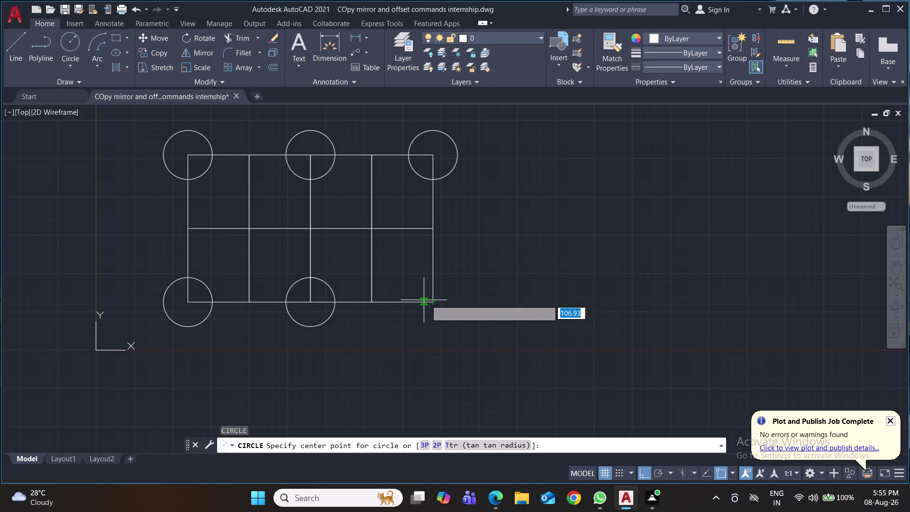
click(433, 303)
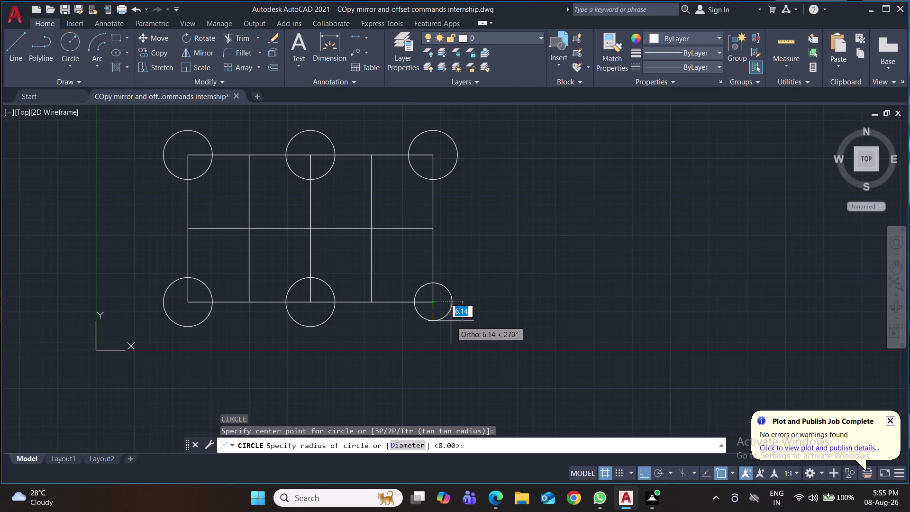
key(8)
key(Return)
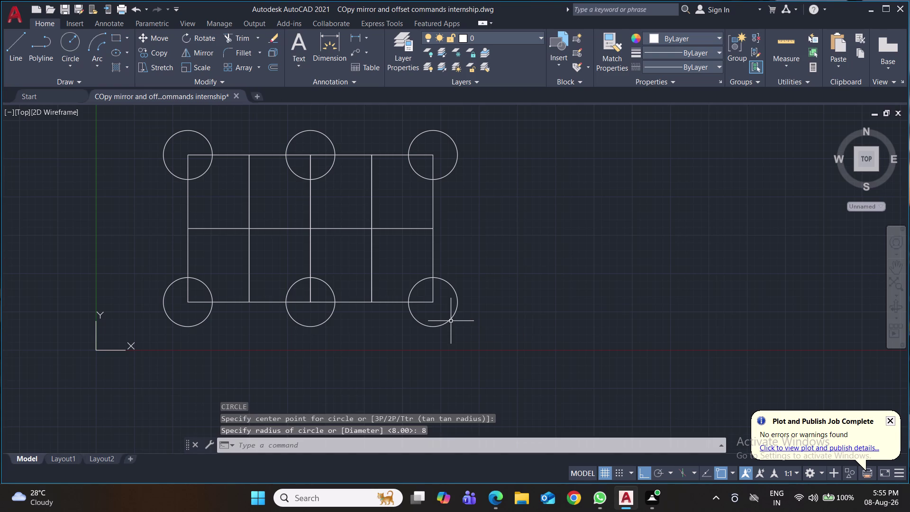
key(ctrl+s)
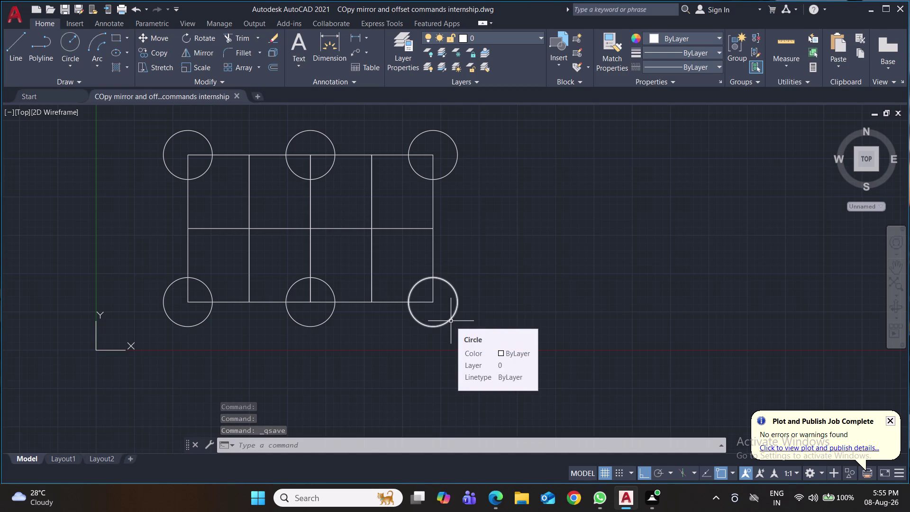
key(ctrl+s)
key(ctrl+s)
key(ctrl+s)
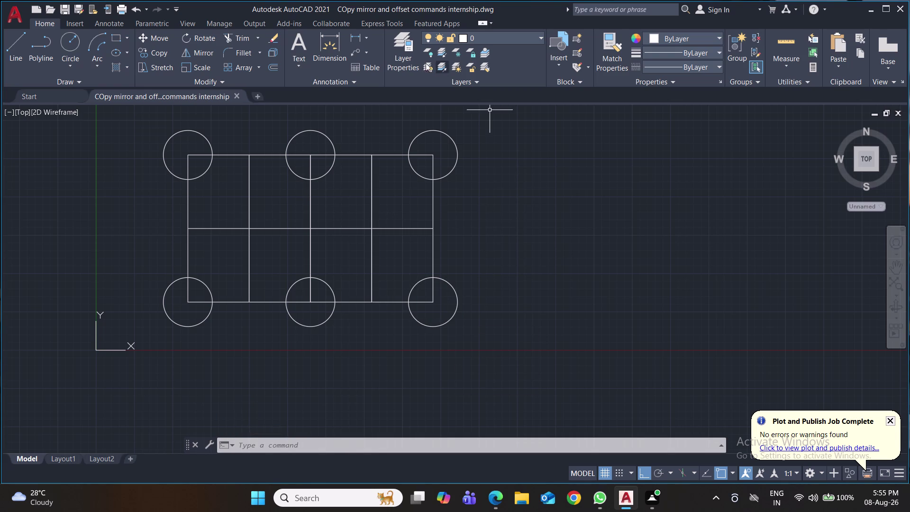
click(355, 38)
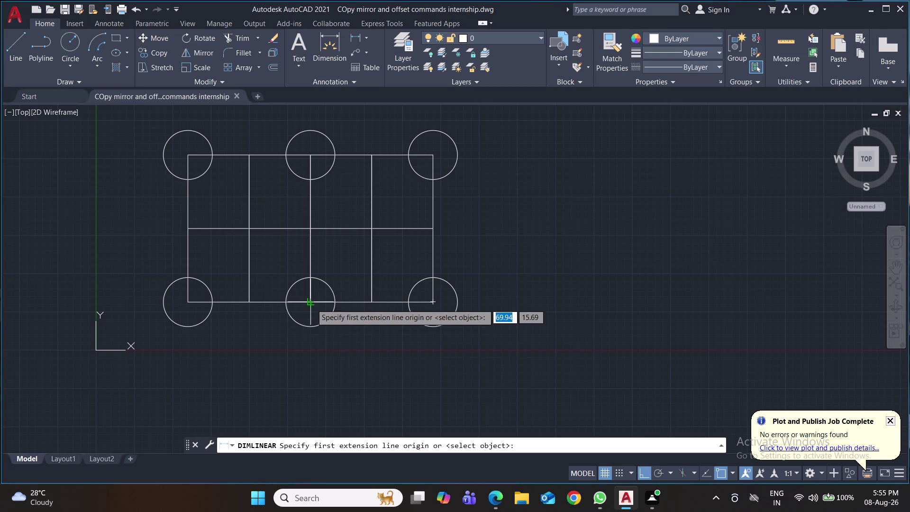
Add the 40.00, 20.00 and 80.00 horizontal dimensions below the grid.
click(311, 301)
click(186, 303)
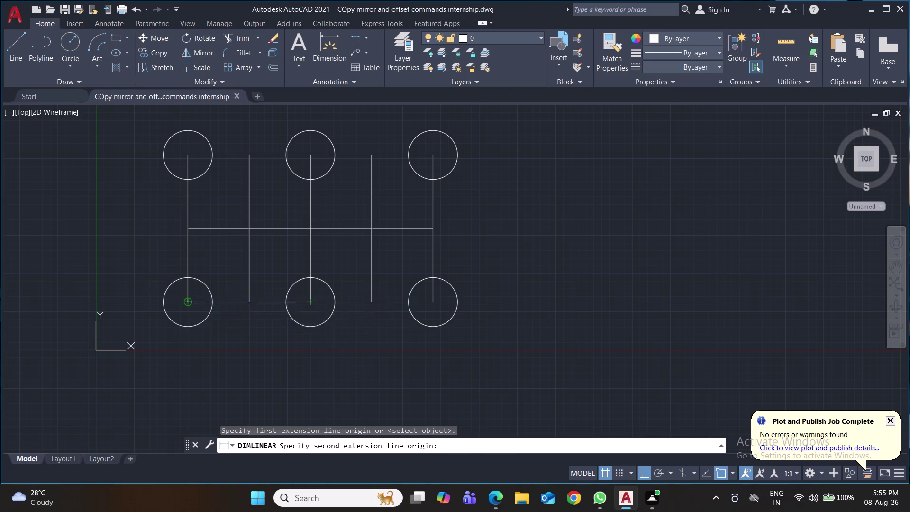
click(194, 370)
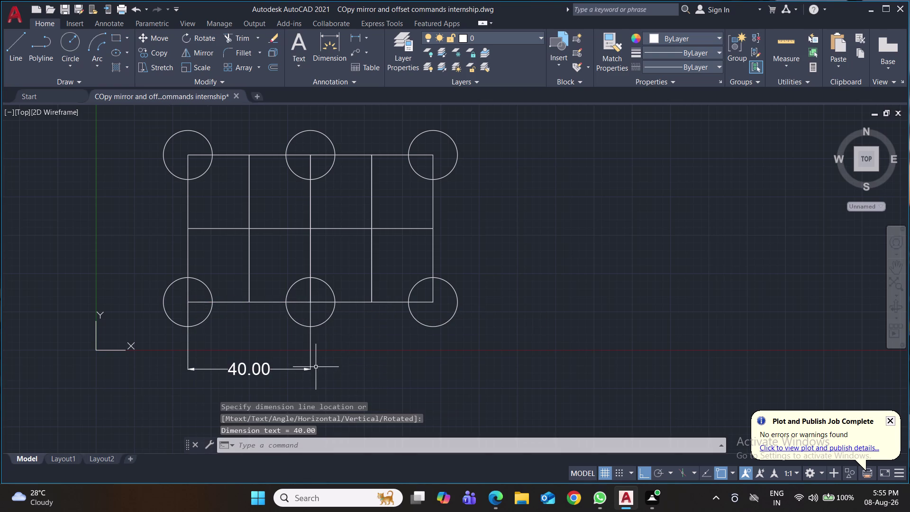
key(space)
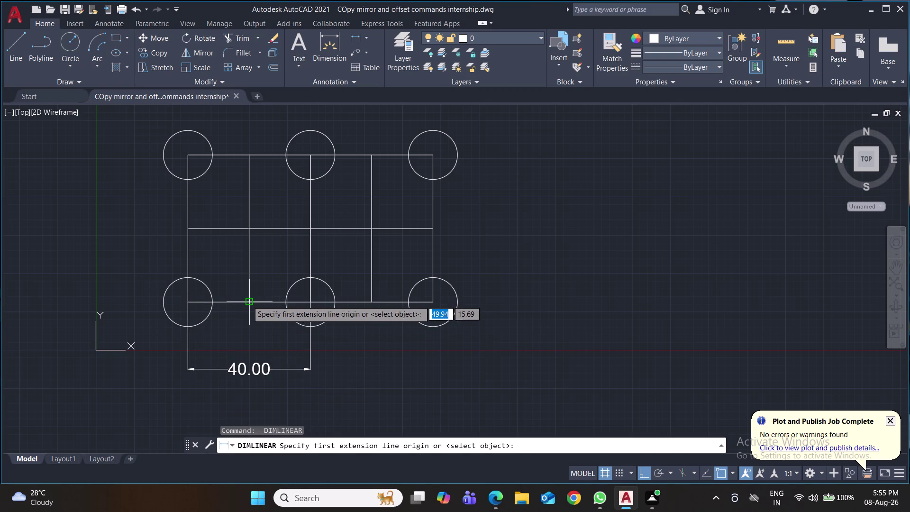
click(252, 302)
click(189, 304)
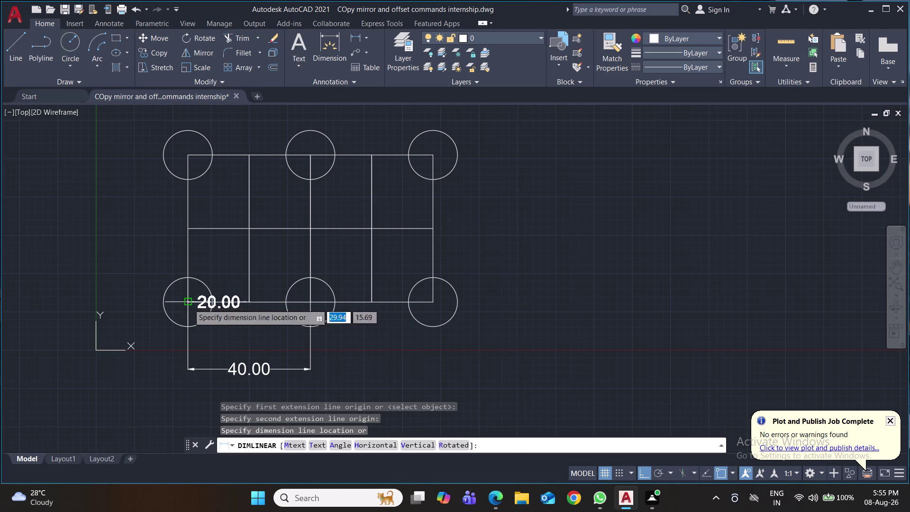
click(198, 335)
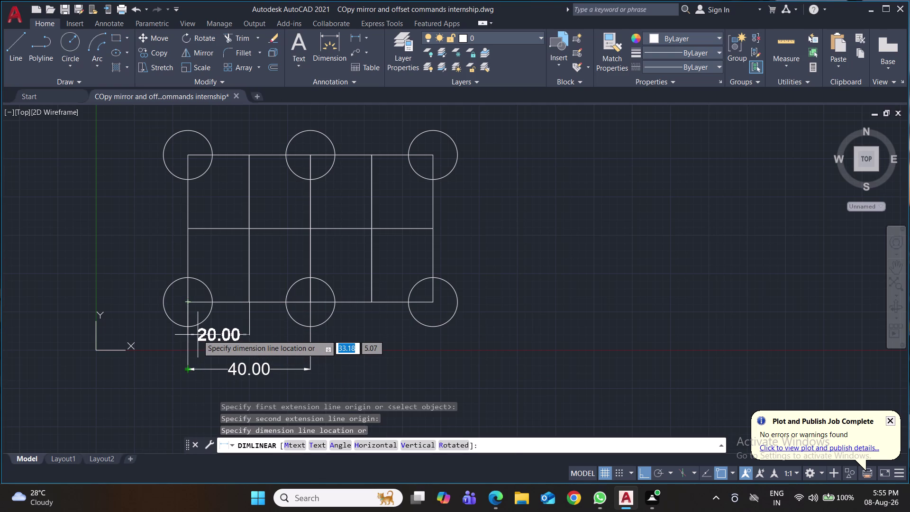
key(space)
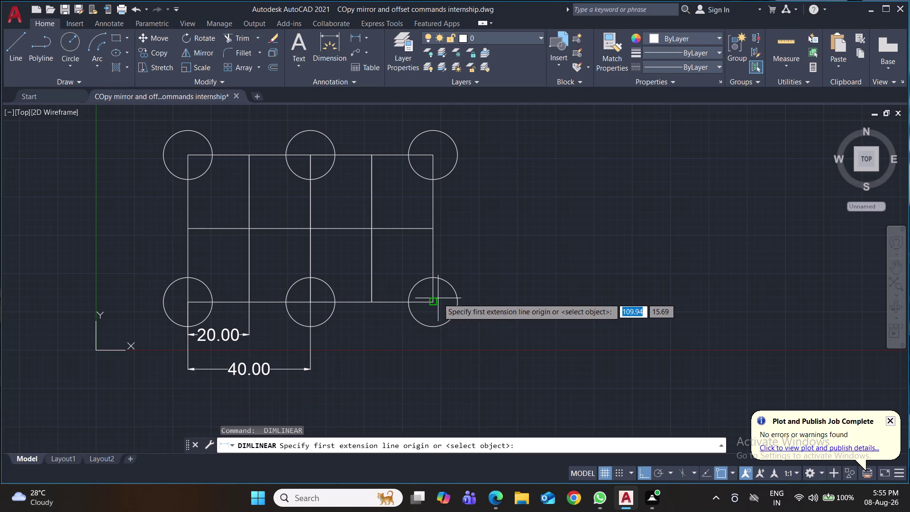
click(433, 306)
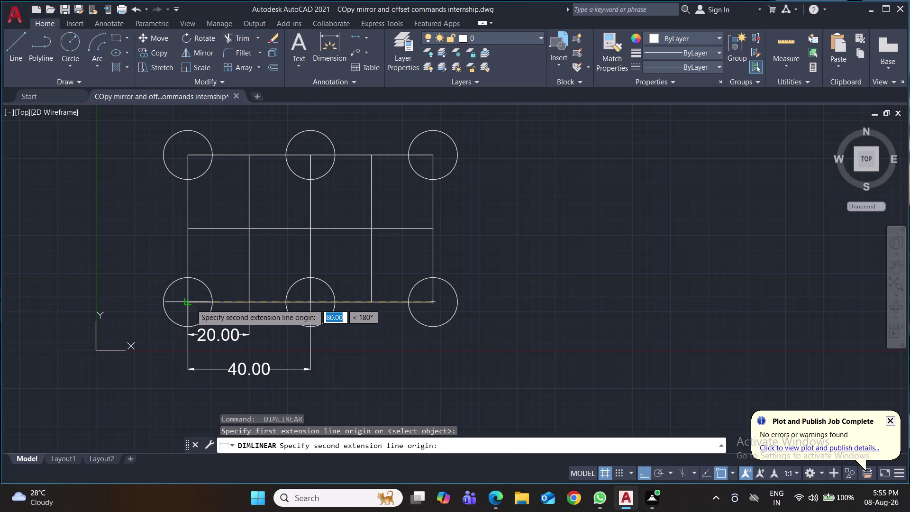
click(190, 304)
click(185, 390)
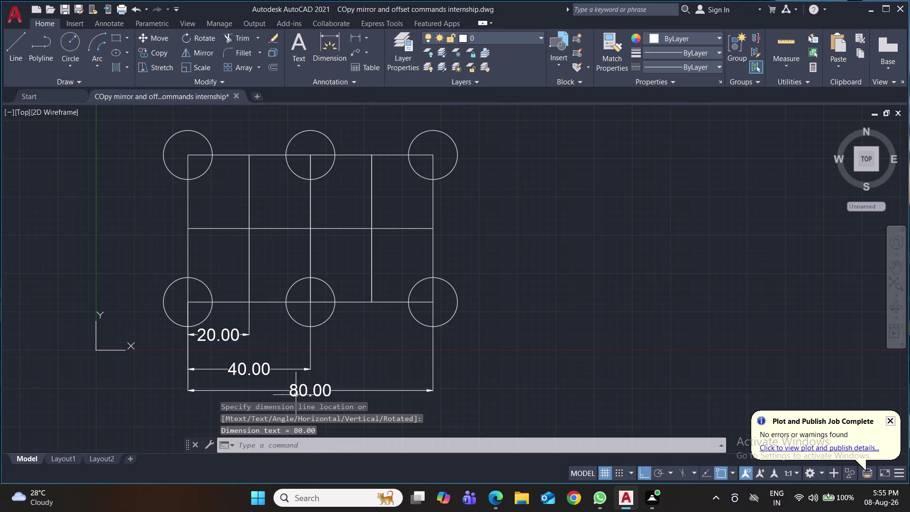
Add the 24.00 and 48.00 vertical dimensions along the grid's right side.
key(space)
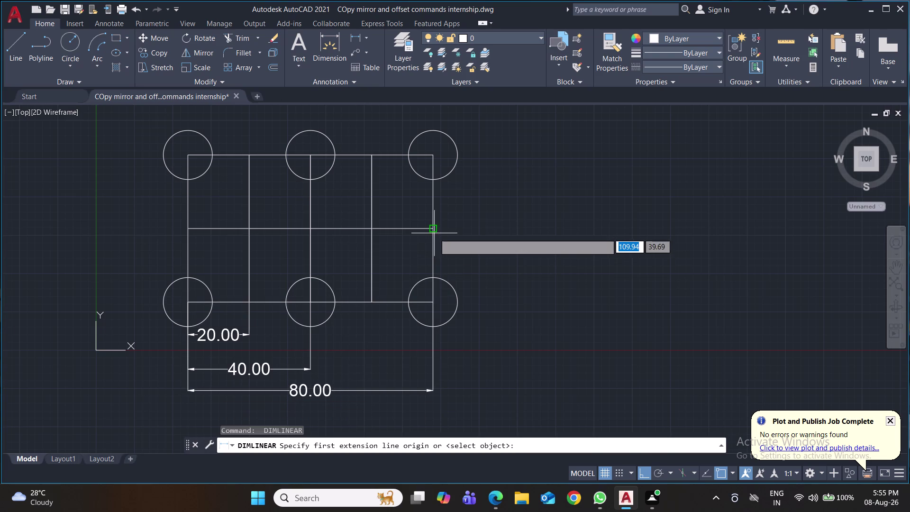
click(432, 229)
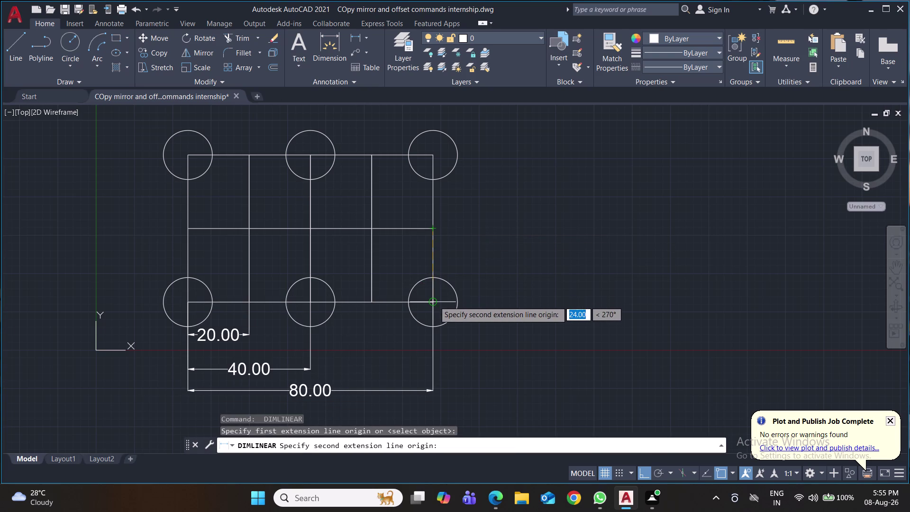
click(434, 301)
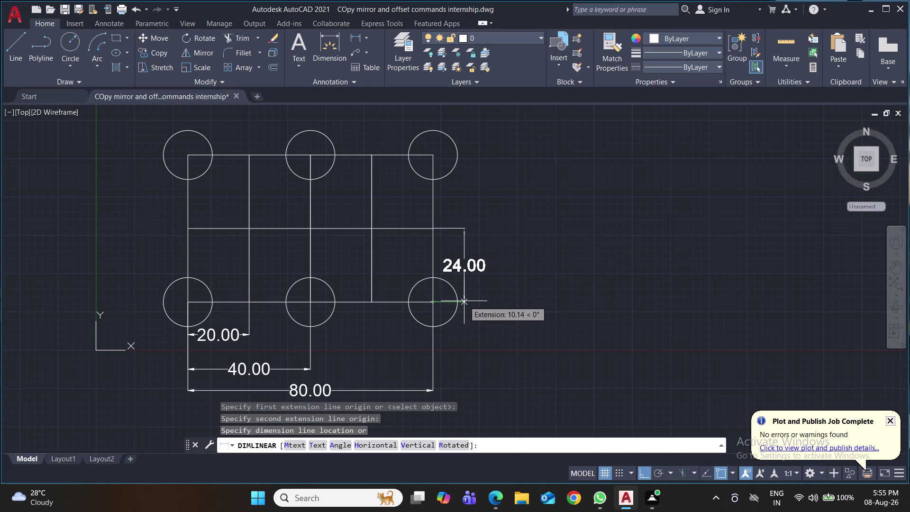
click(464, 301)
key(space)
click(435, 157)
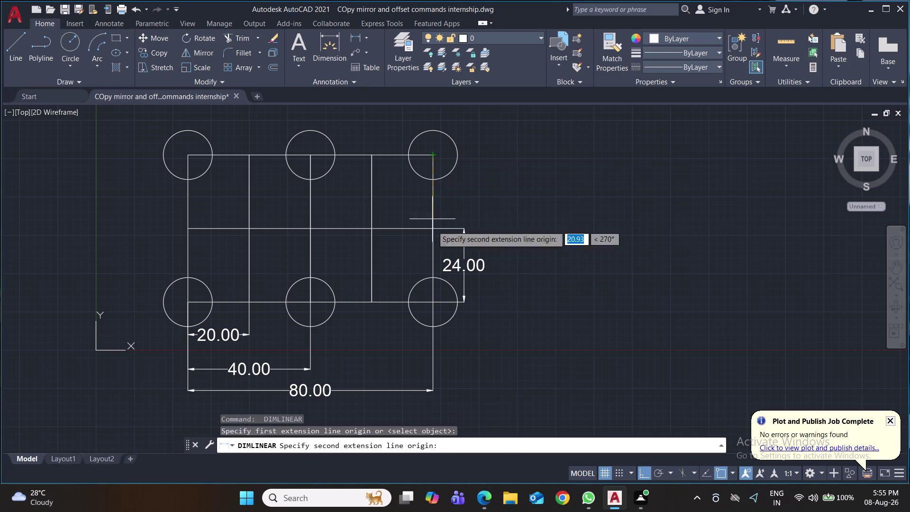
click(435, 300)
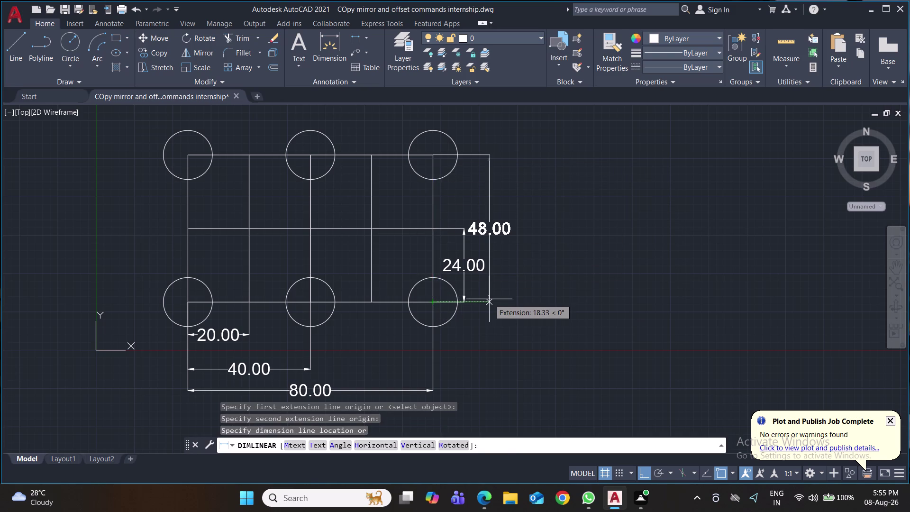
click(489, 299)
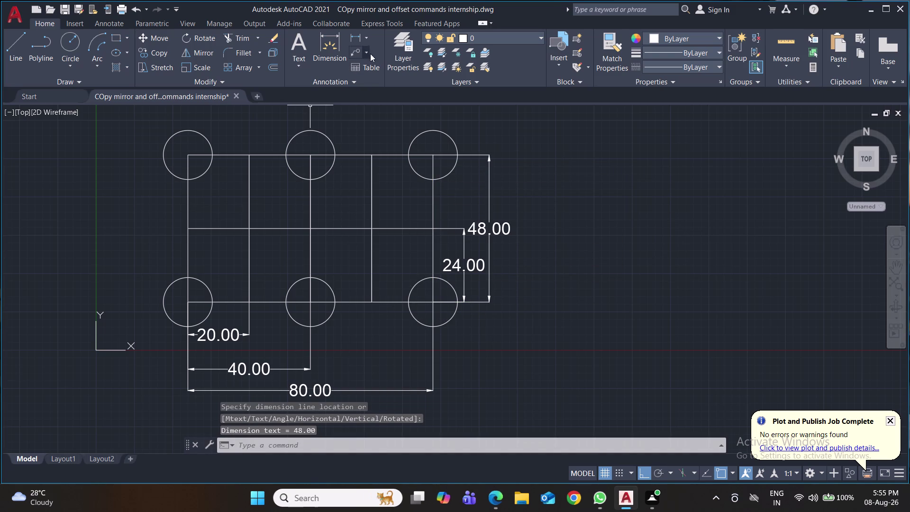
click(368, 36)
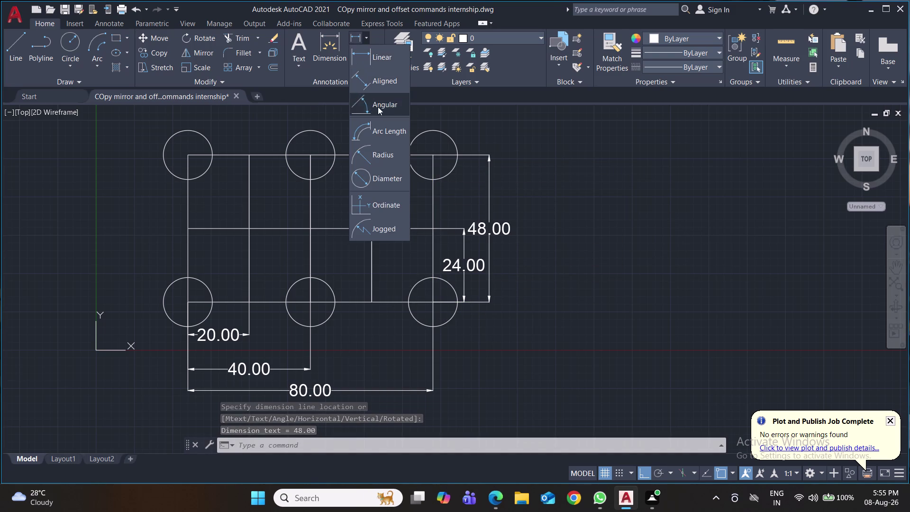
Label the top-left circle with an R8.00 radius dimension and save.
click(381, 159)
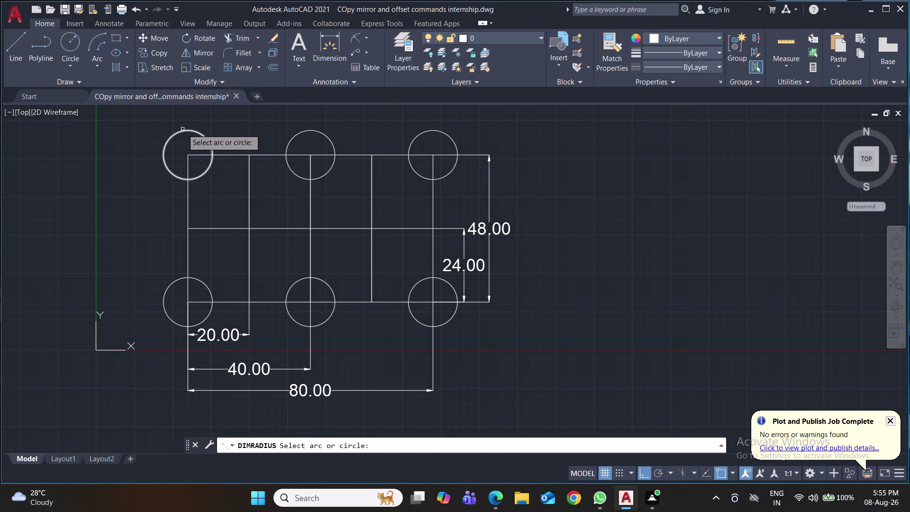
click(182, 130)
click(144, 146)
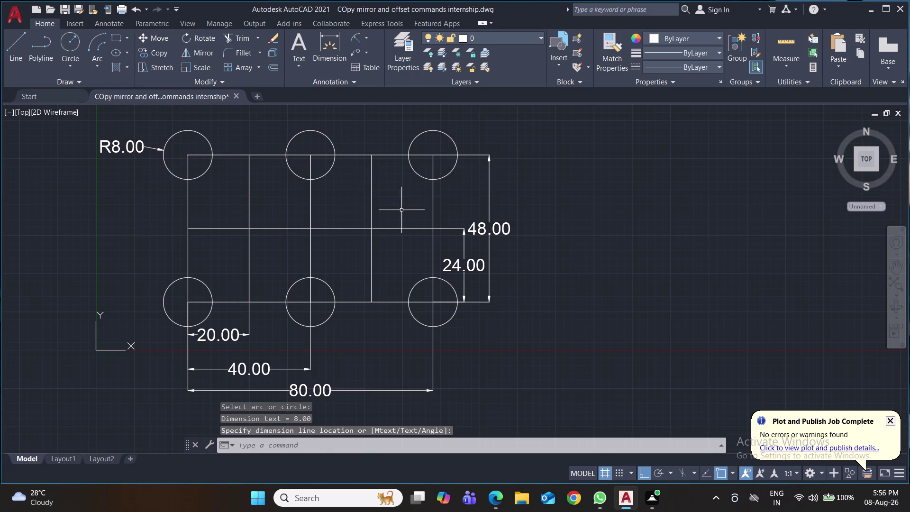
key(ctrl+s)
key(ctrl+s)
Pan the view to open empty space right of the grid.
middle_drag(556, 219, 442, 217)
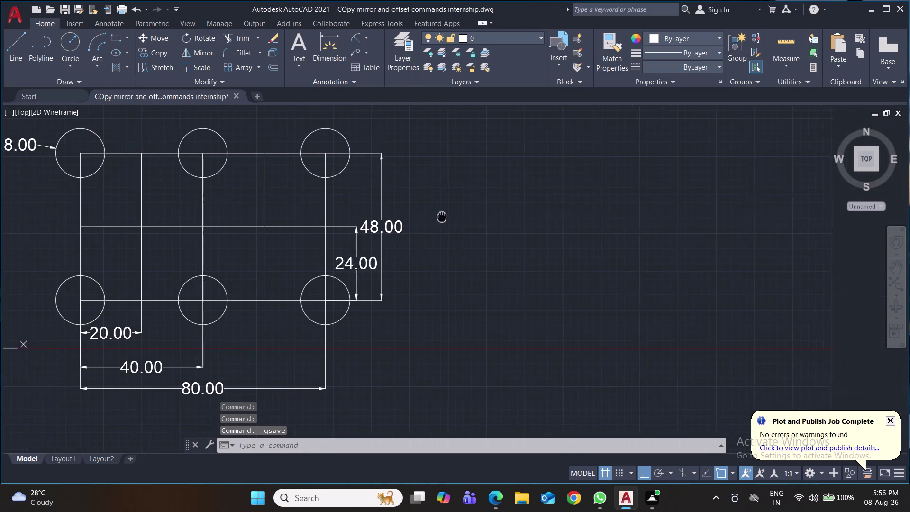
middle_drag(442, 217, 425, 217)
middle_drag(643, 247, 581, 244)
middle_drag(602, 244, 559, 230)
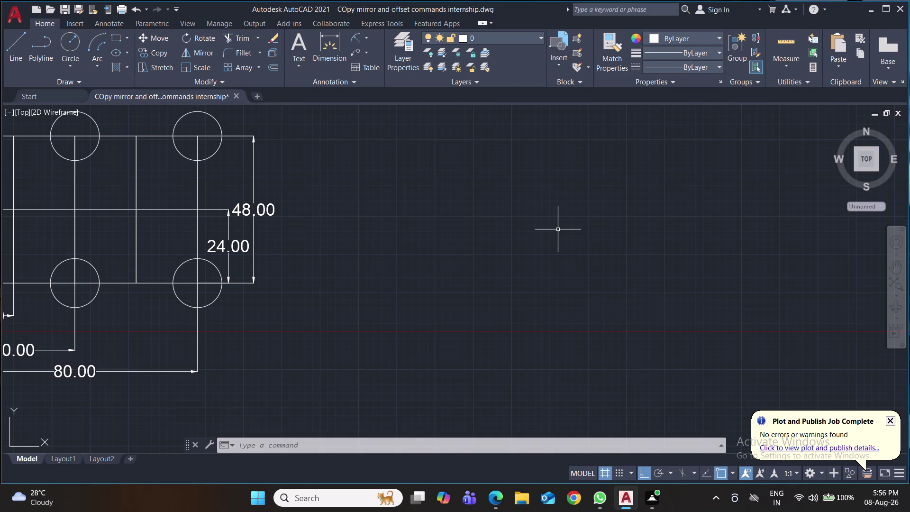
Draw a 63 by 81 rectangle in the empty space right of the grid.
text(re)
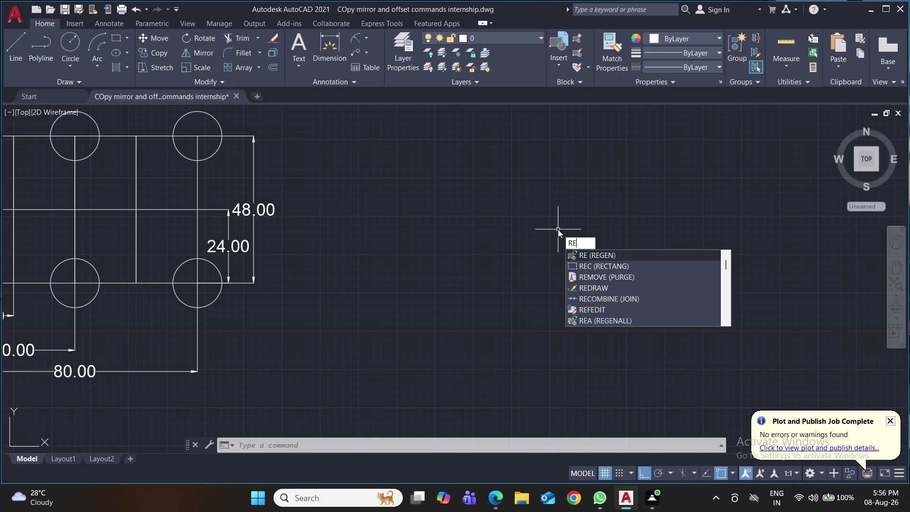
key(c)
key(Return)
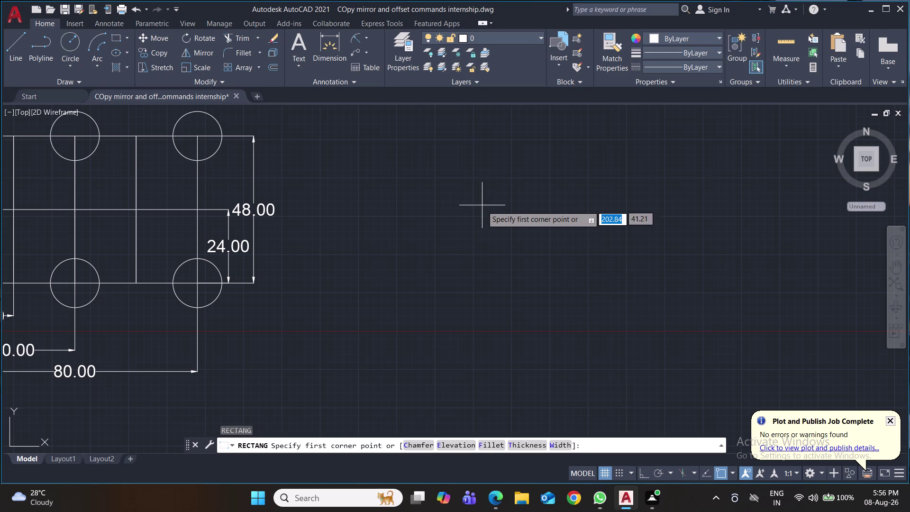
click(473, 331)
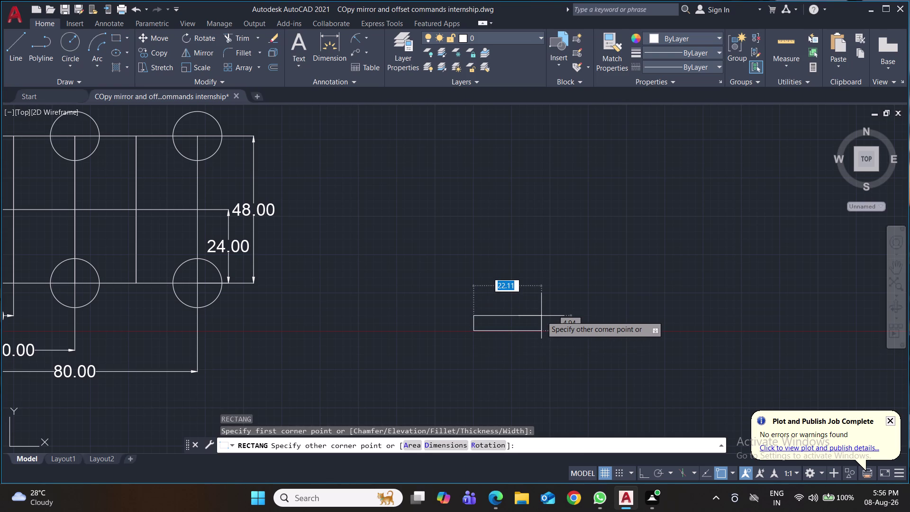
key(d)
key(Return)
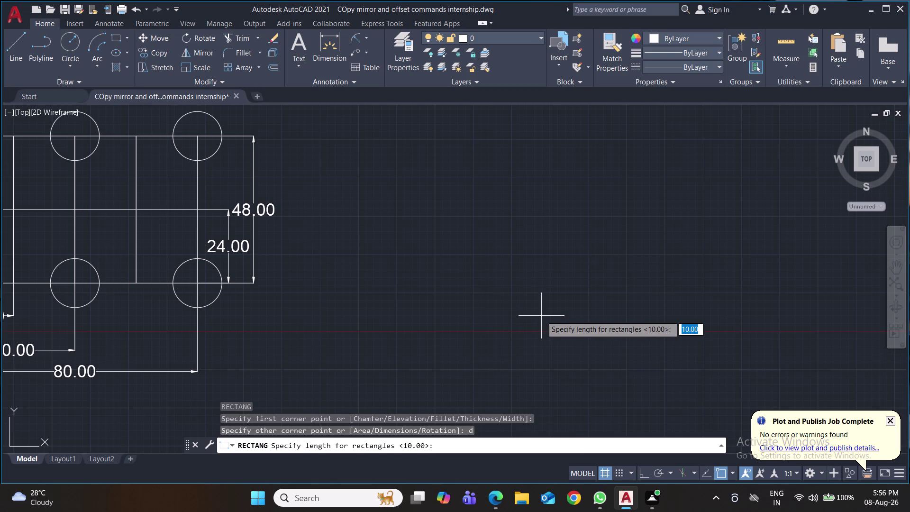
text(63)
key(Return)
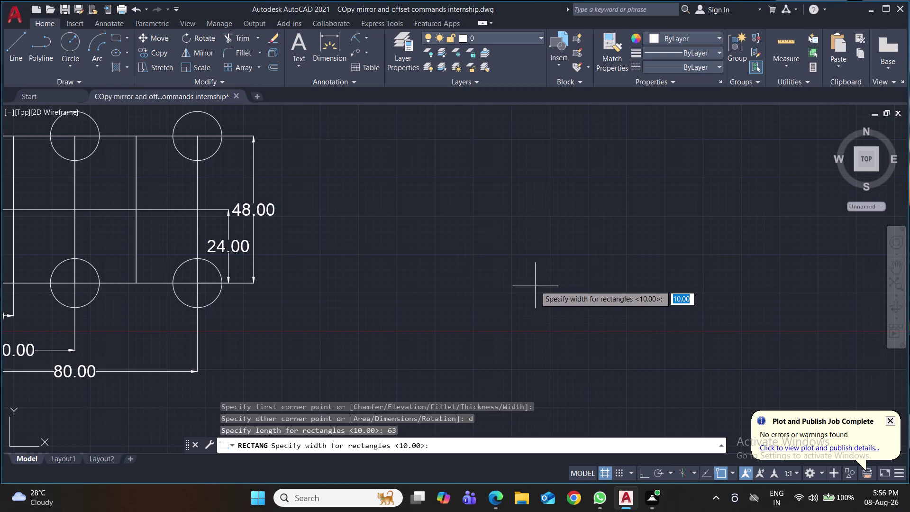
text(81)
key(Return)
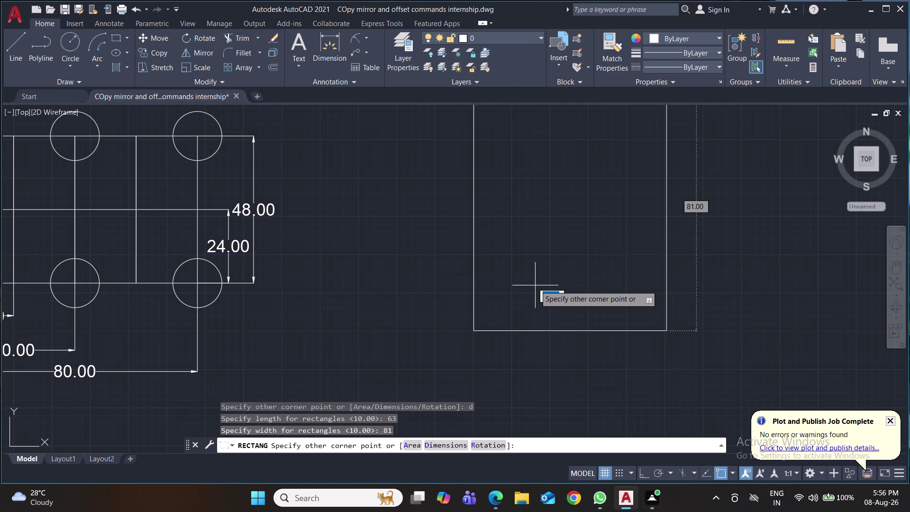
click(535, 285)
middle_drag(754, 268, 743, 332)
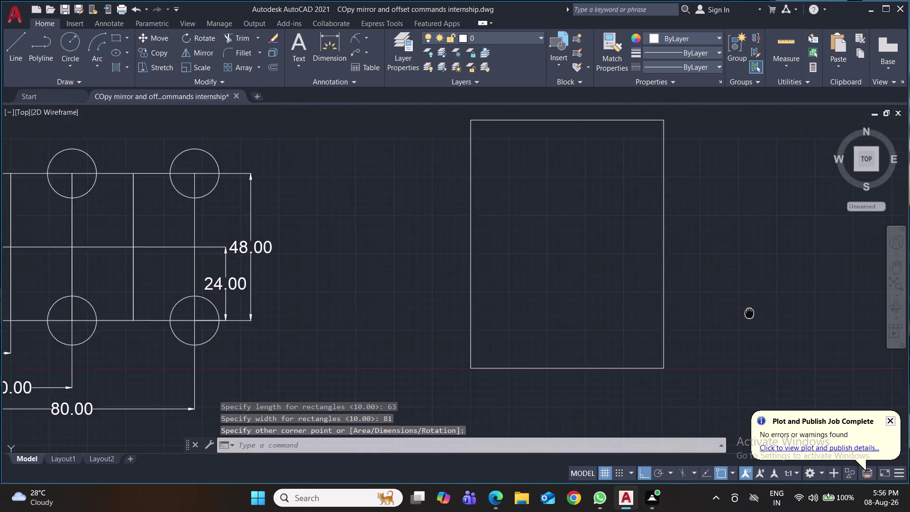
middle_drag(744, 332, 724, 372)
middle_drag(699, 324, 690, 258)
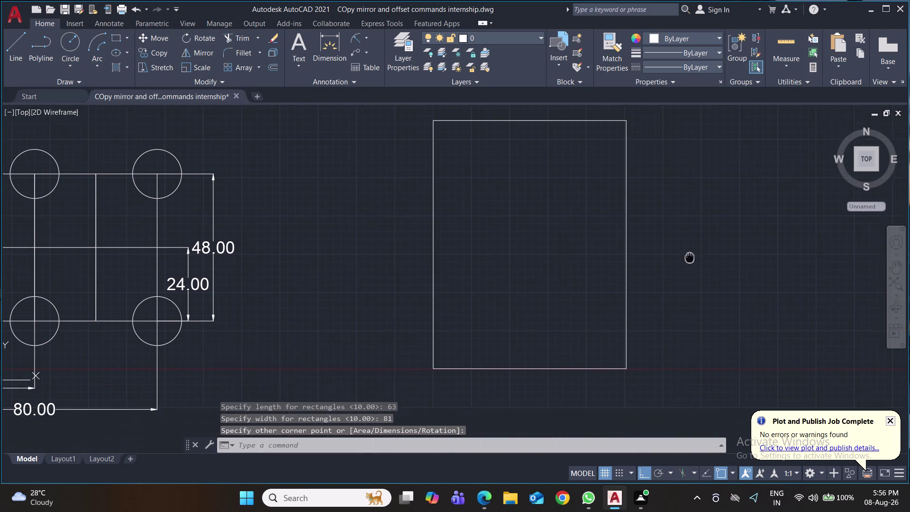
middle_drag(689, 258, 690, 257)
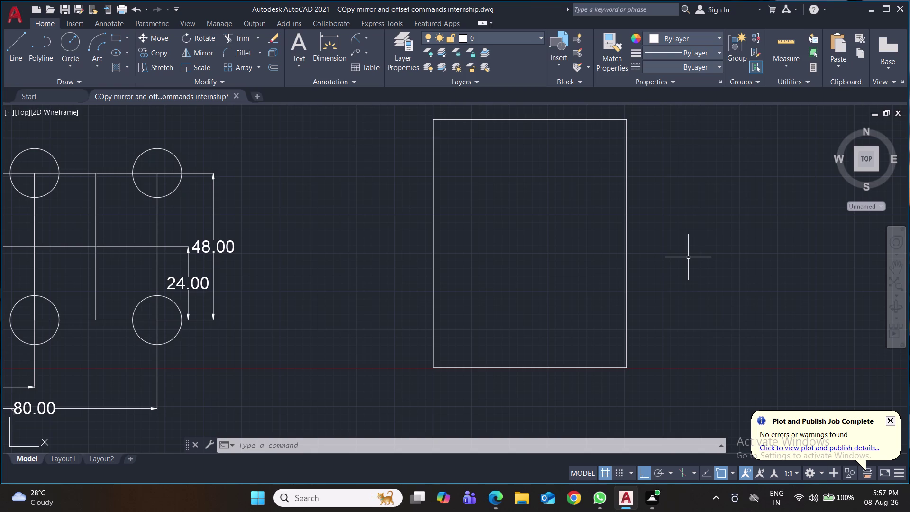
Offset the 63 x 81 rectangle 4.50 inward.
key(o)
key(Return)
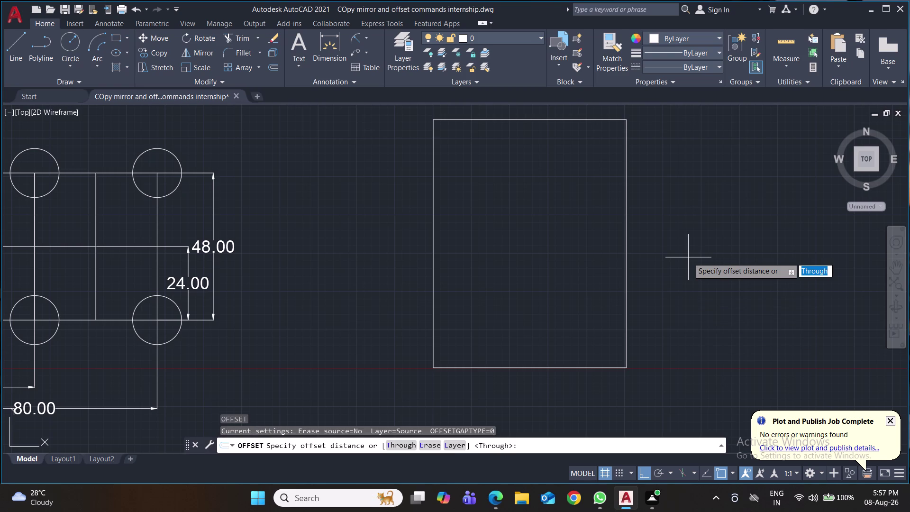
click(529, 242)
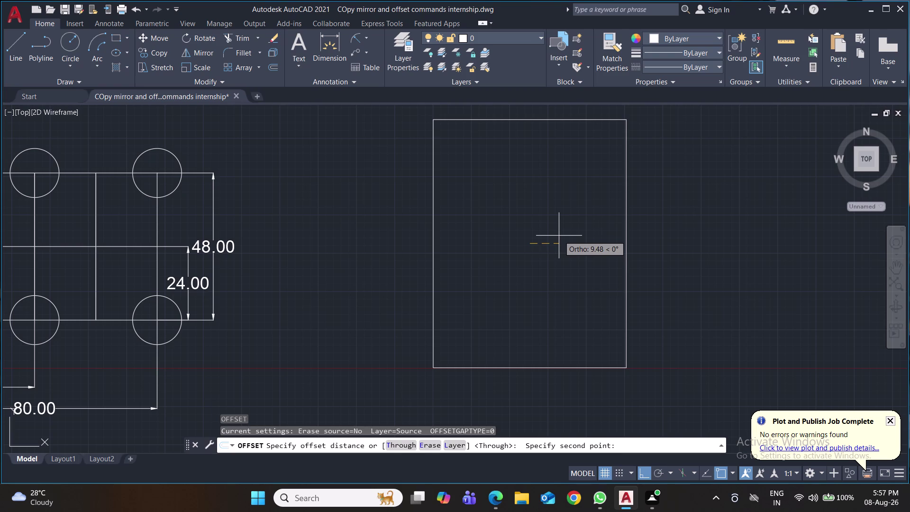
key(4)
text(.50)
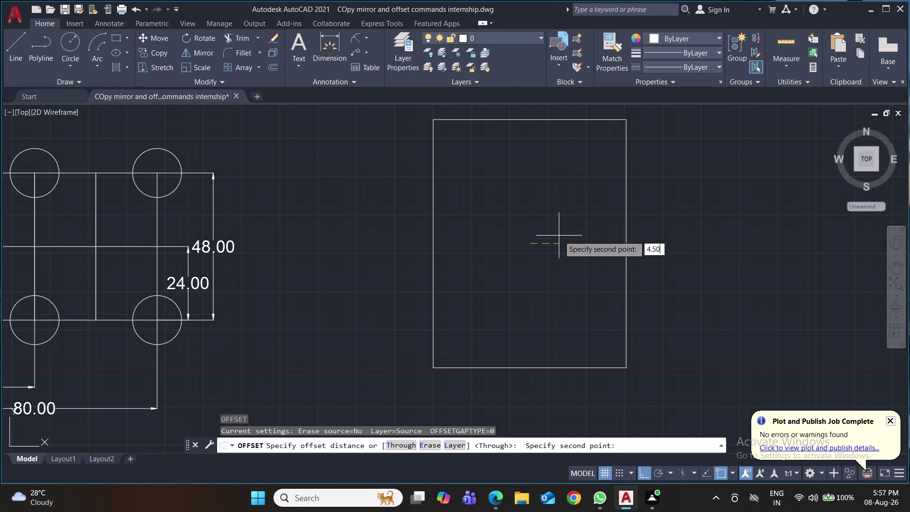
key(Return)
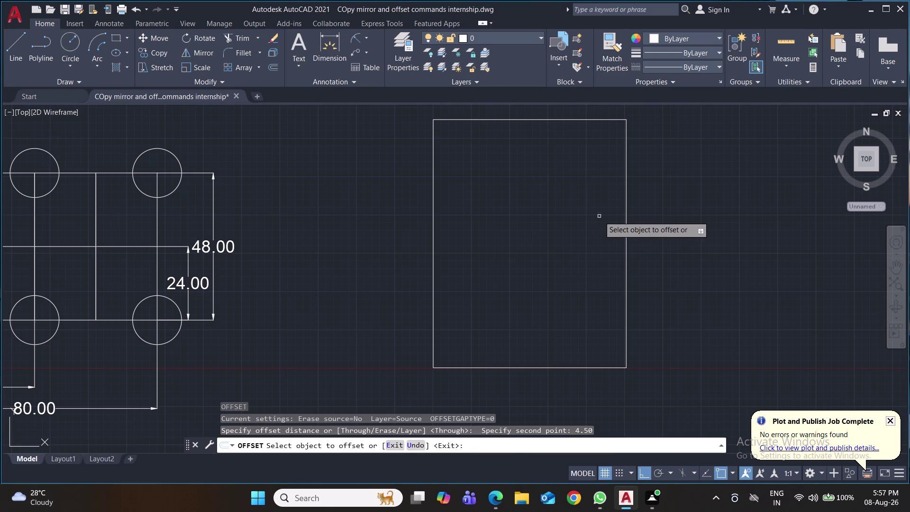
click(625, 225)
click(617, 227)
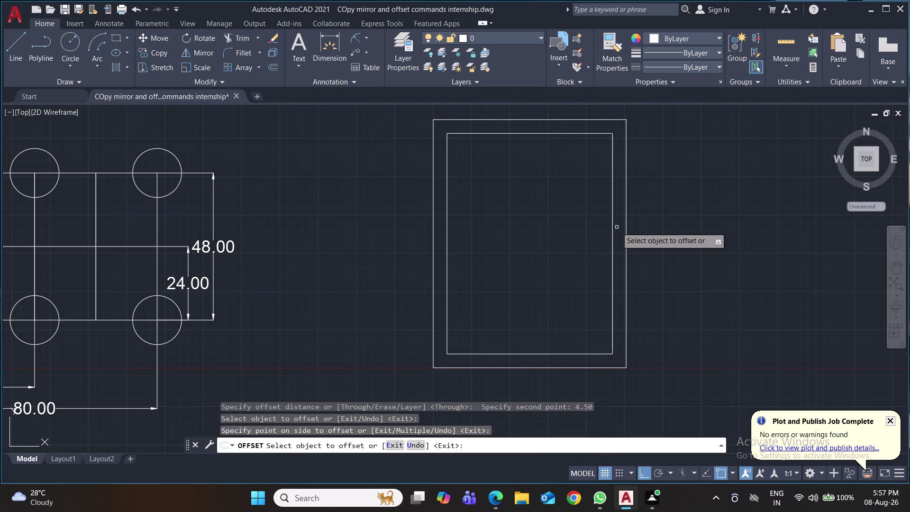
Offset each newest rectangle 4.50 inward five more times, then save.
click(612, 227)
click(602, 231)
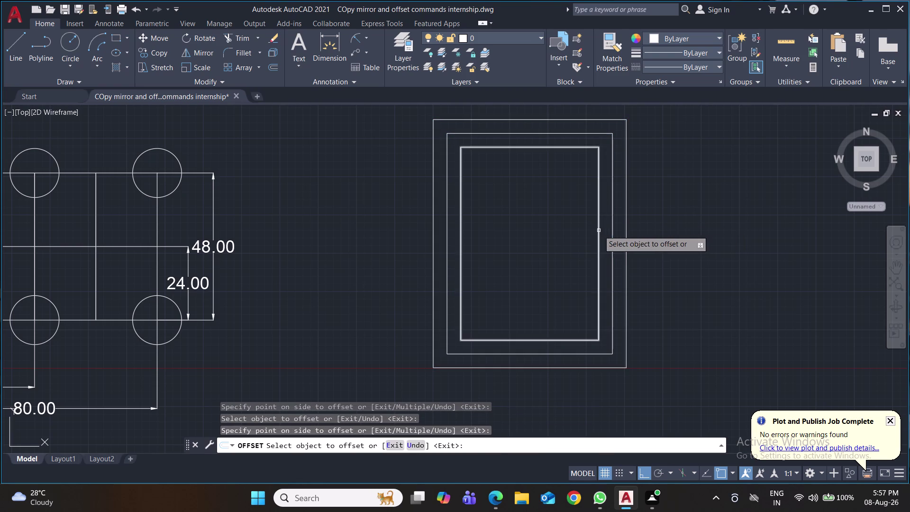
click(599, 231)
click(585, 233)
click(585, 237)
click(571, 248)
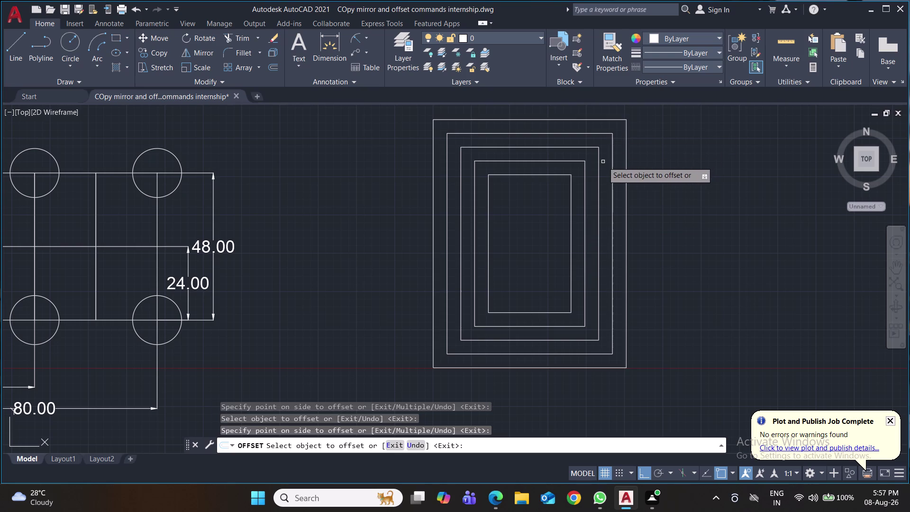
click(570, 201)
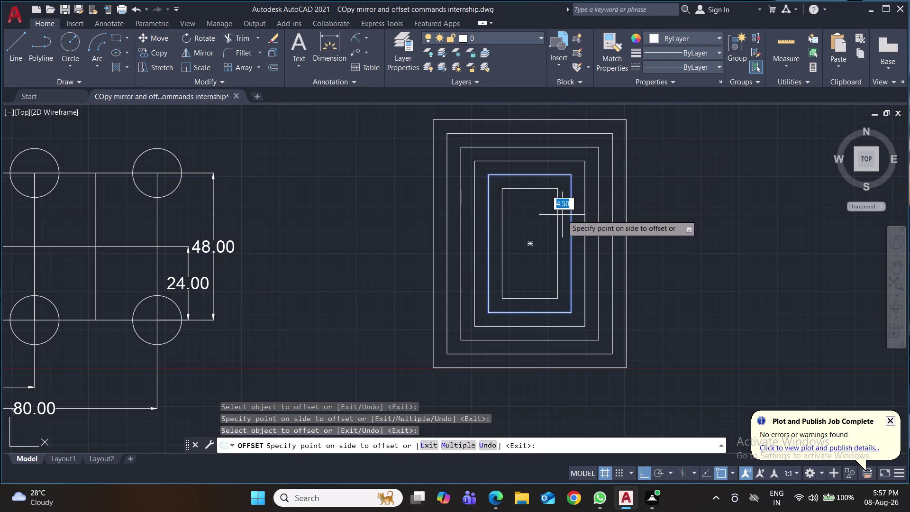
click(562, 215)
click(557, 224)
click(544, 239)
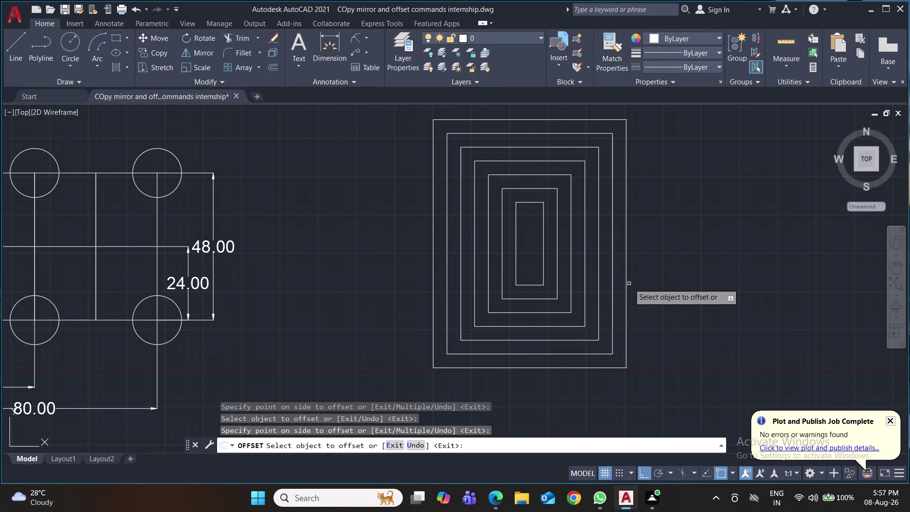
key(ctrl+s)
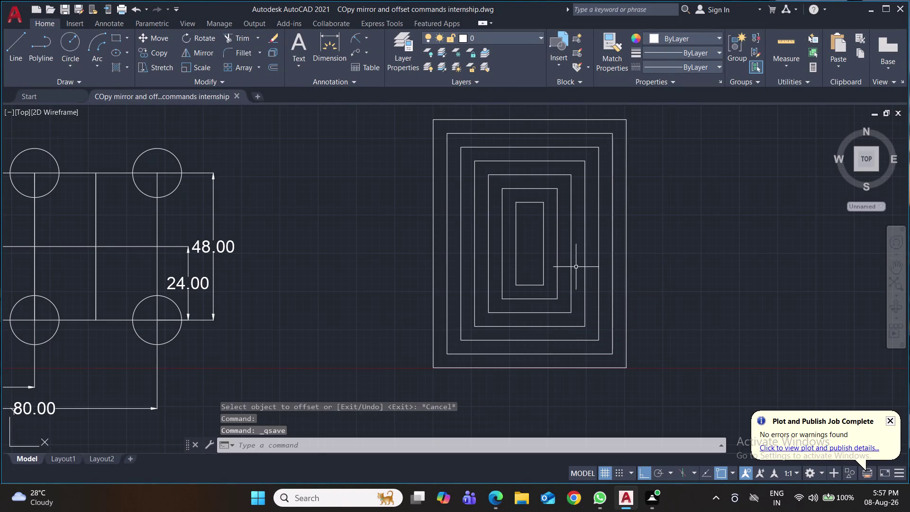
Add a 4.50 linear dimension for the gap between the two innermost rectangles' top edges.
click(368, 36)
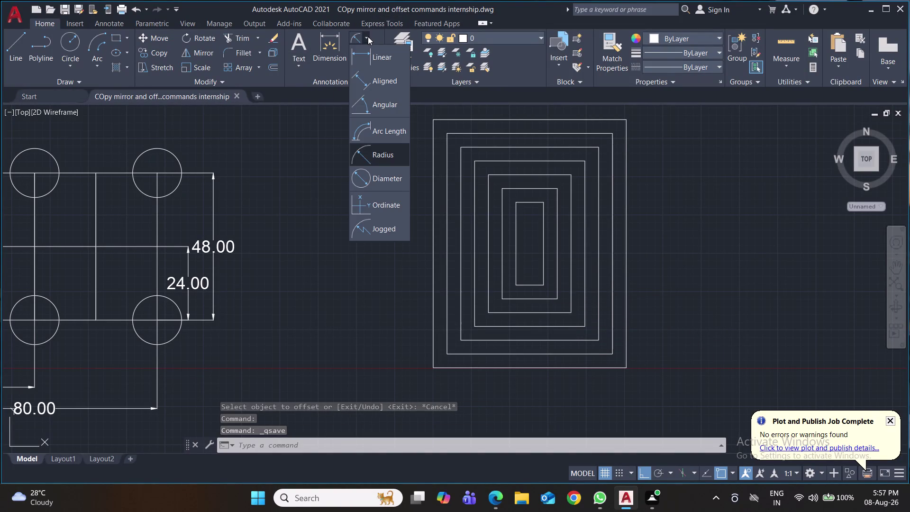
click(379, 60)
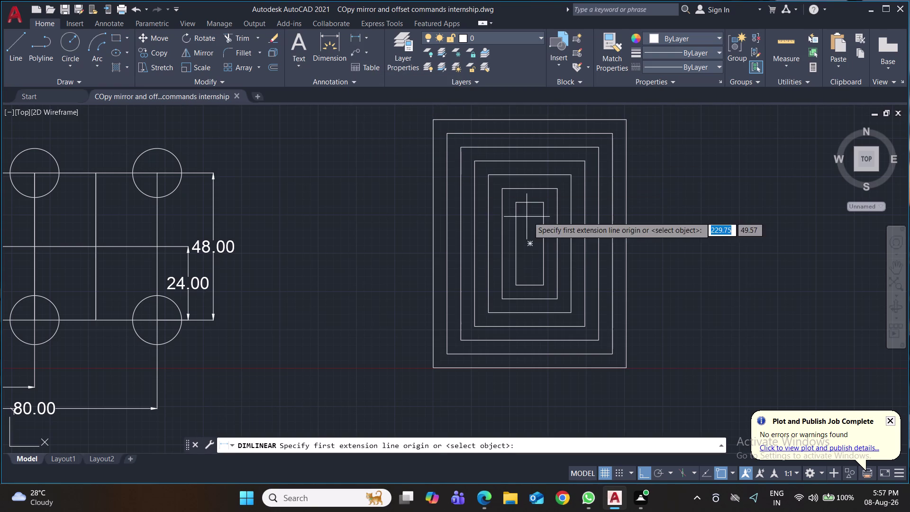
click(541, 204)
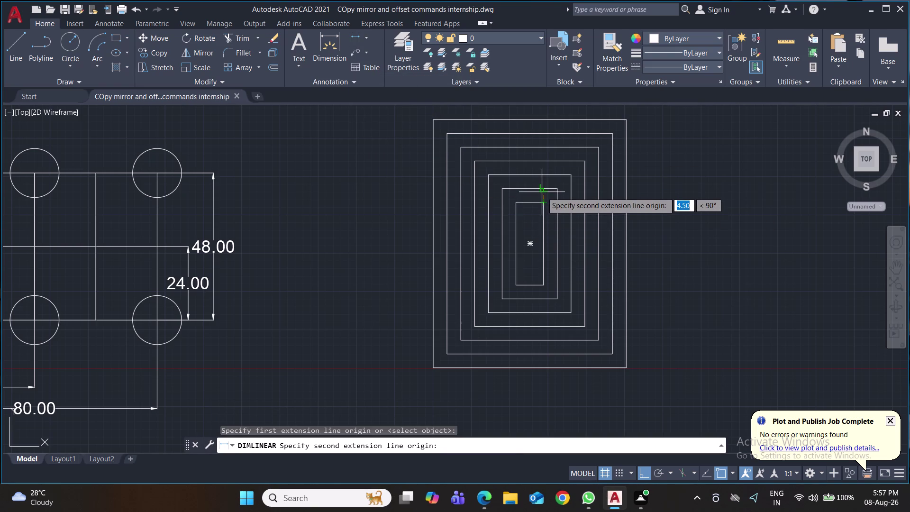
click(543, 191)
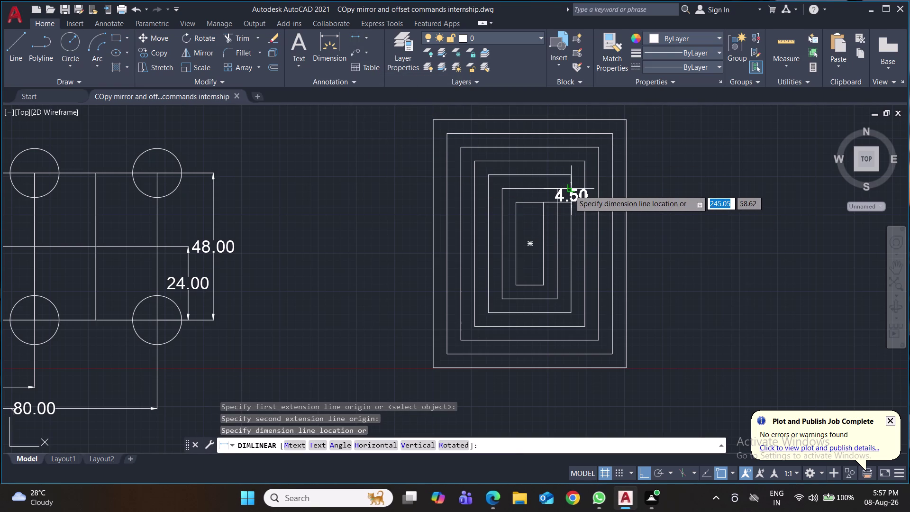
click(536, 195)
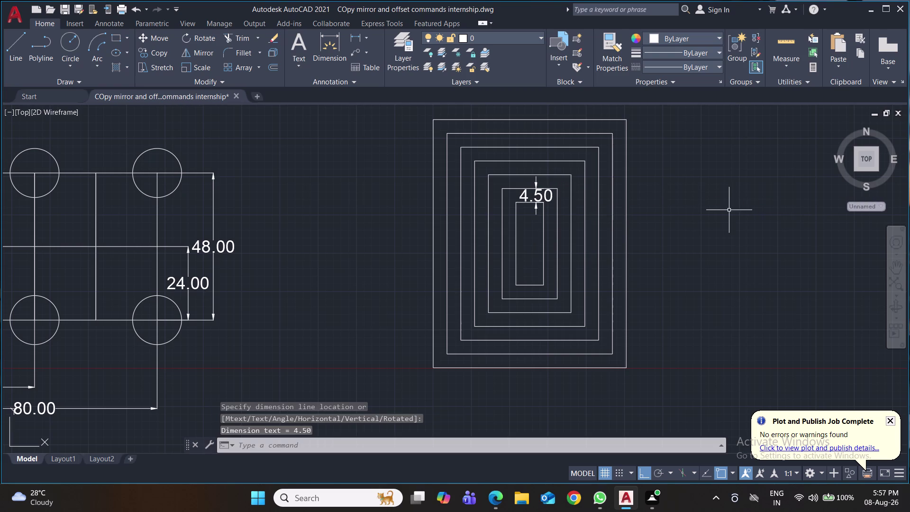
Dimension the outer rectangle's right side with an 81.00 height dimension.
click(355, 34)
click(626, 120)
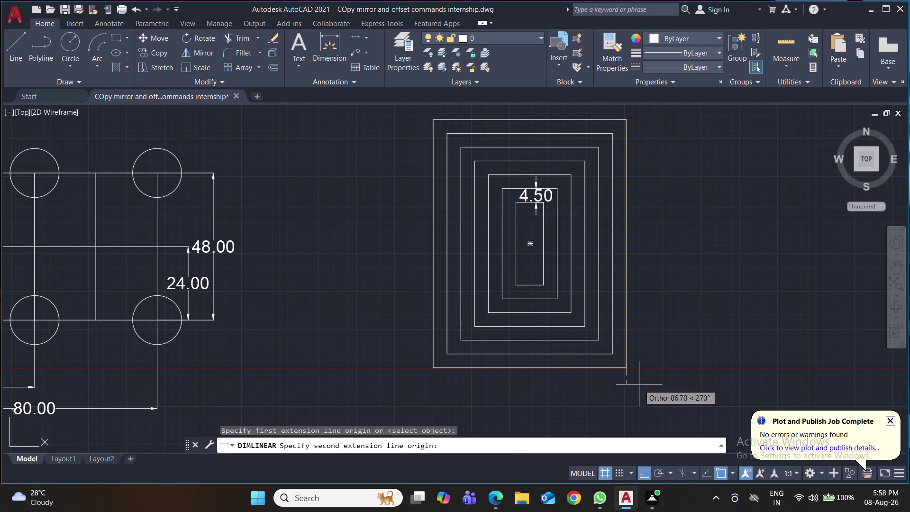
click(628, 368)
click(657, 361)
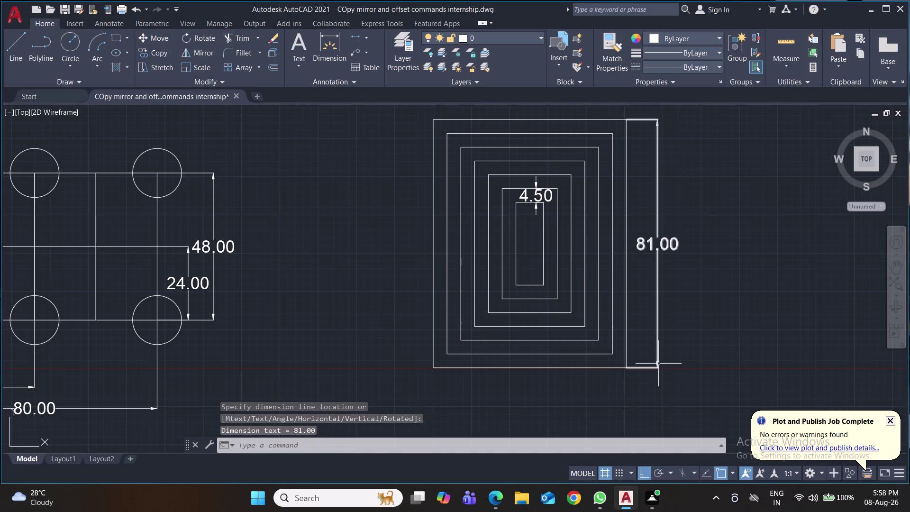
Add a 63.00 width dimension below the outer rectangle's bottom edge and save.
key(space)
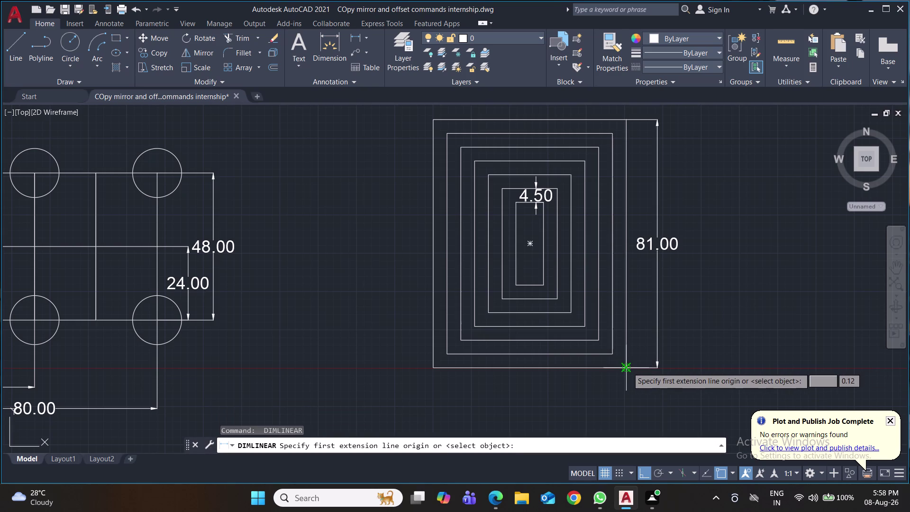
click(627, 367)
click(436, 368)
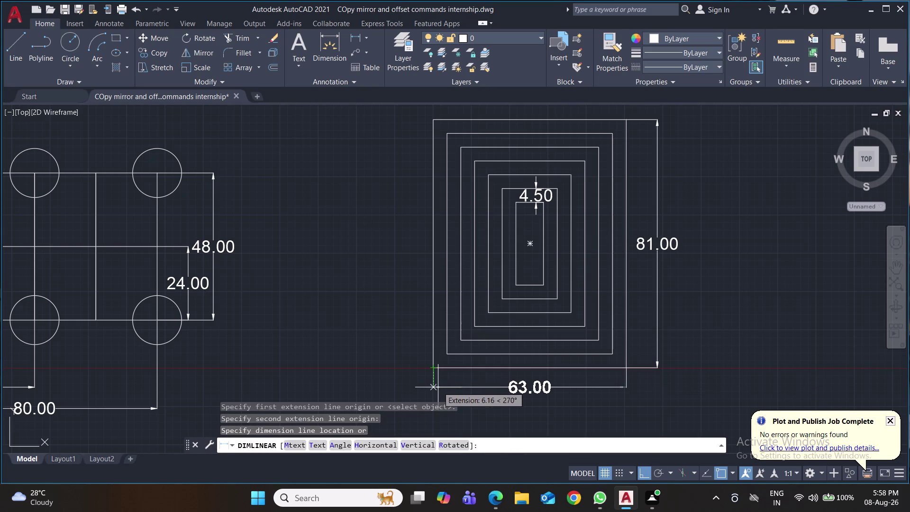
click(439, 388)
key(ctrl+s)
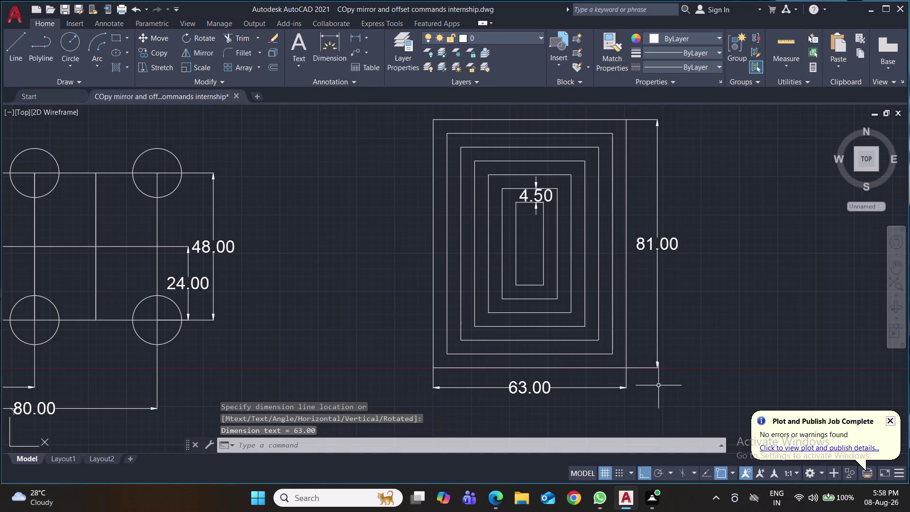
scroll(down, 3)
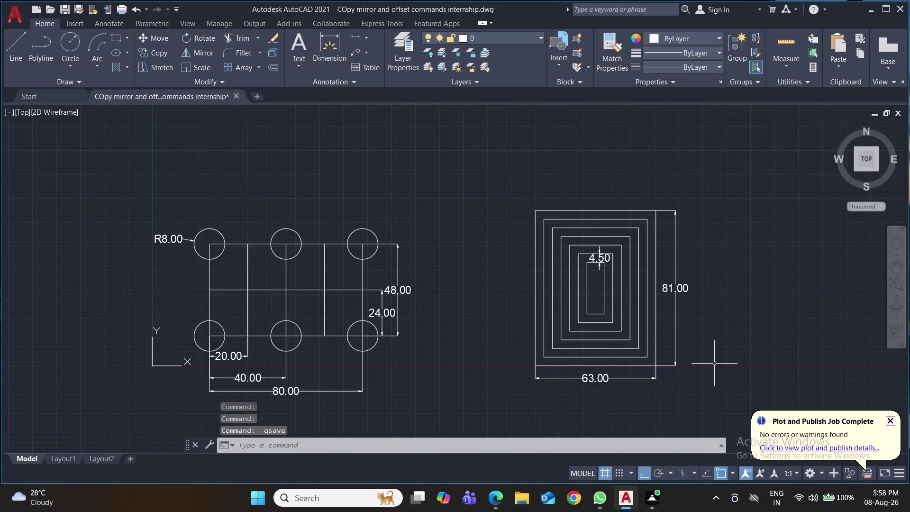
Drag the UCS origin to empty space below both dimensioned drawings, then save.
middle_drag(716, 364, 652, 276)
middle_drag(577, 365, 632, 256)
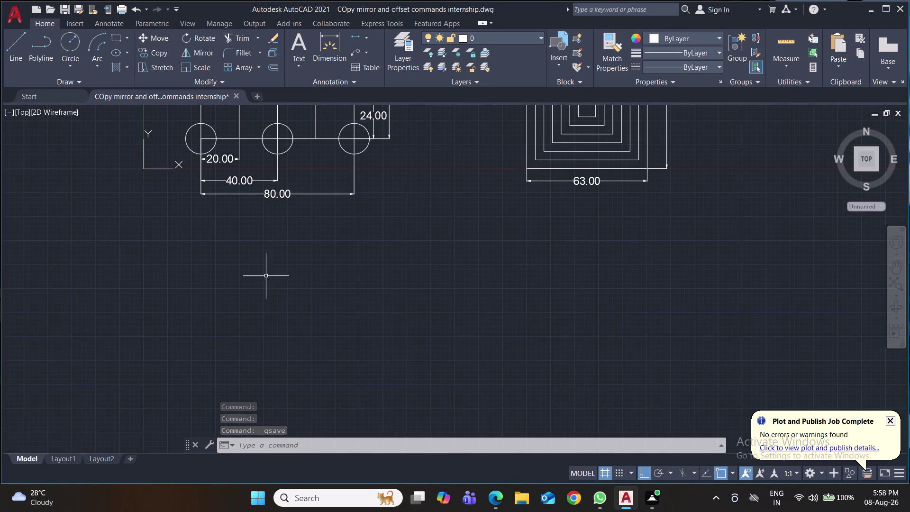
click(146, 169)
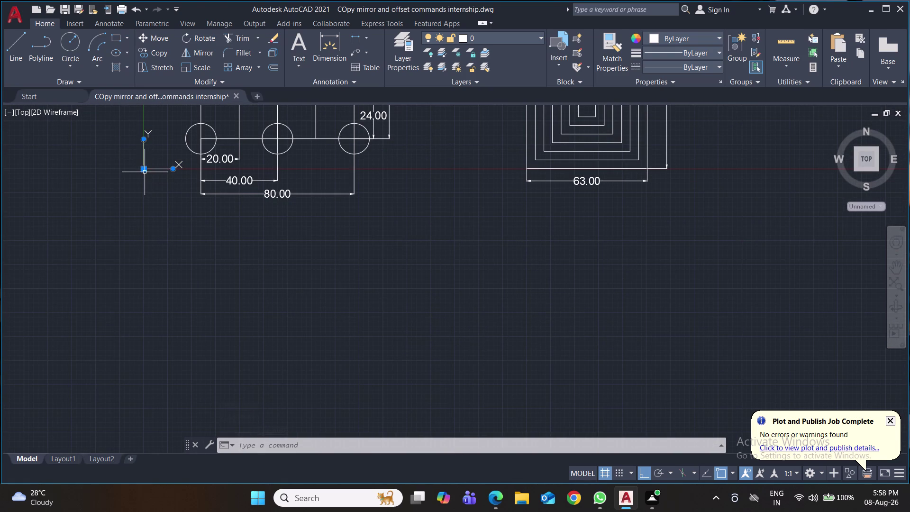
click(145, 169)
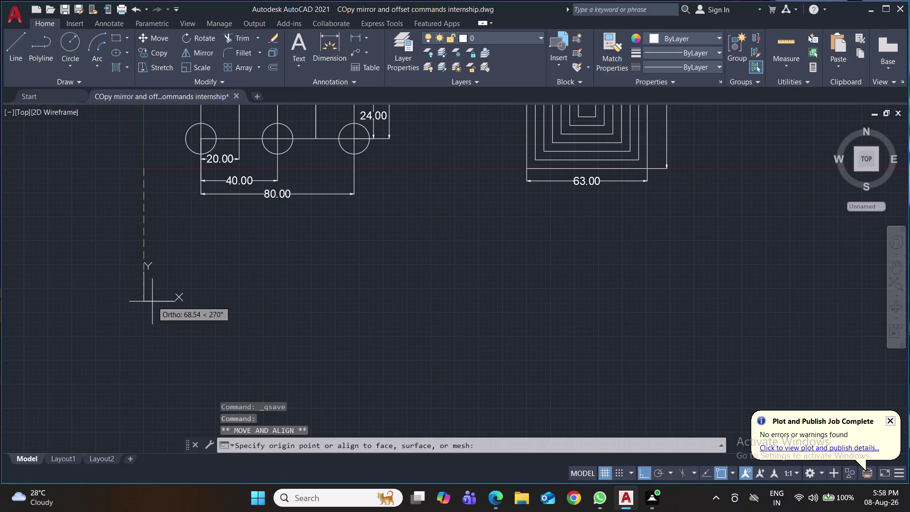
middle_drag(163, 353, 167, 309)
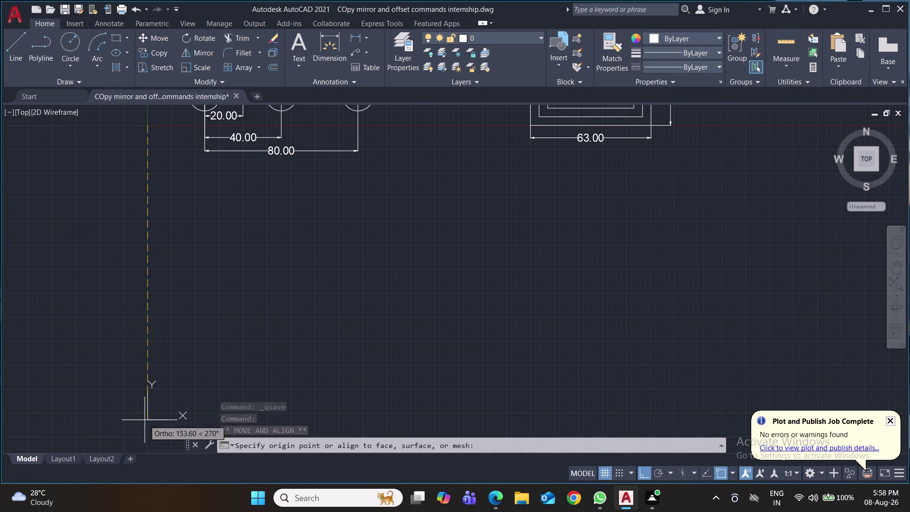
click(146, 419)
middle_drag(341, 362, 306, 323)
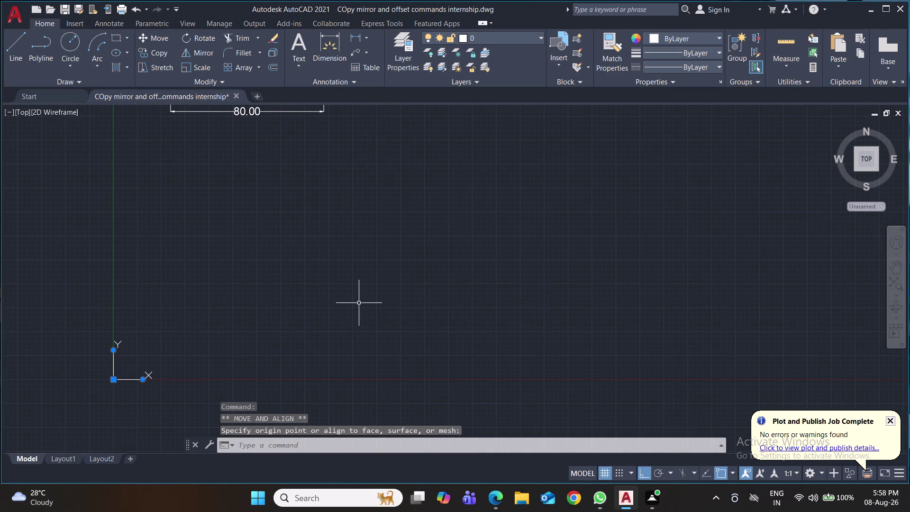
key(ctrl+s)
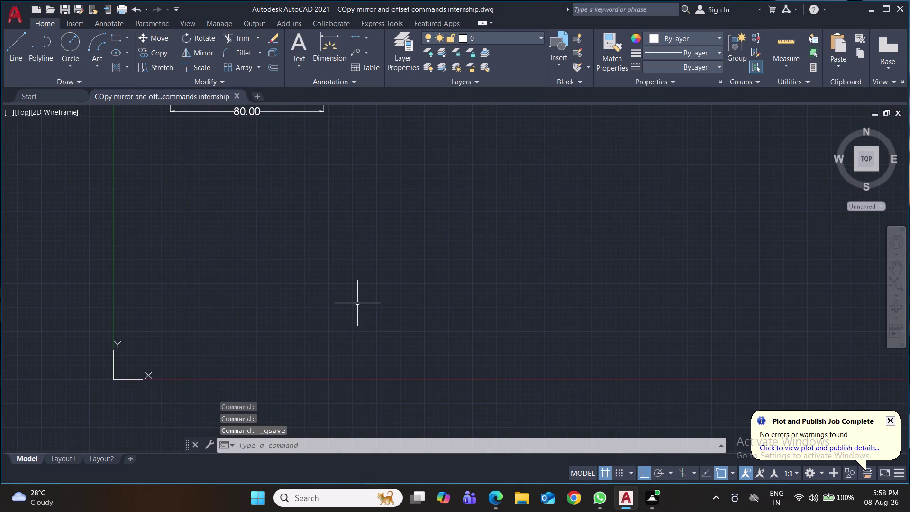